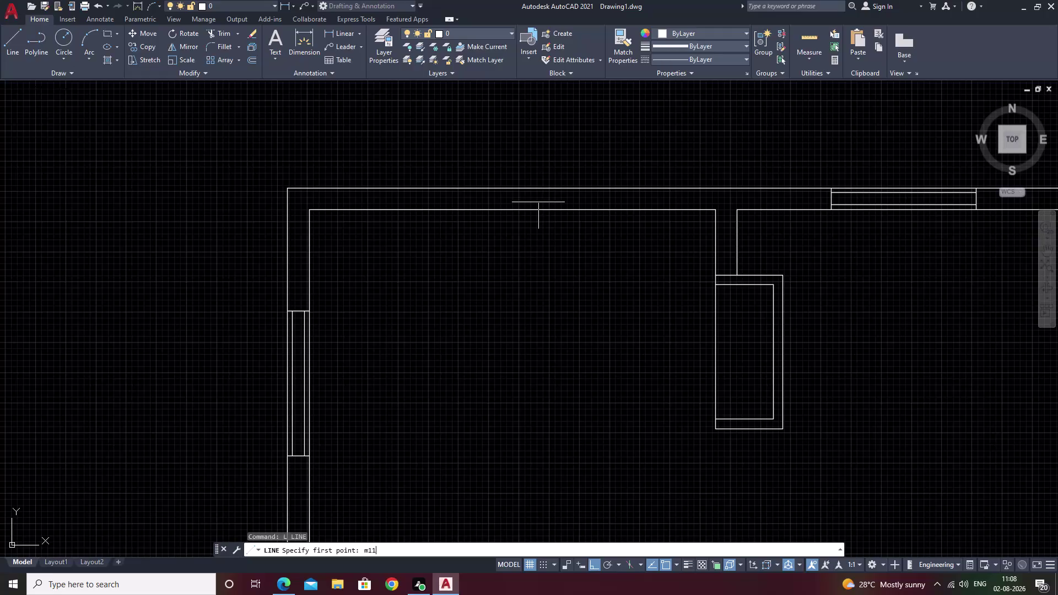
Draw a short vertical line from the inner wall edge's midpoint to the outer wall edge.
text(2)
text(p)
key(space)
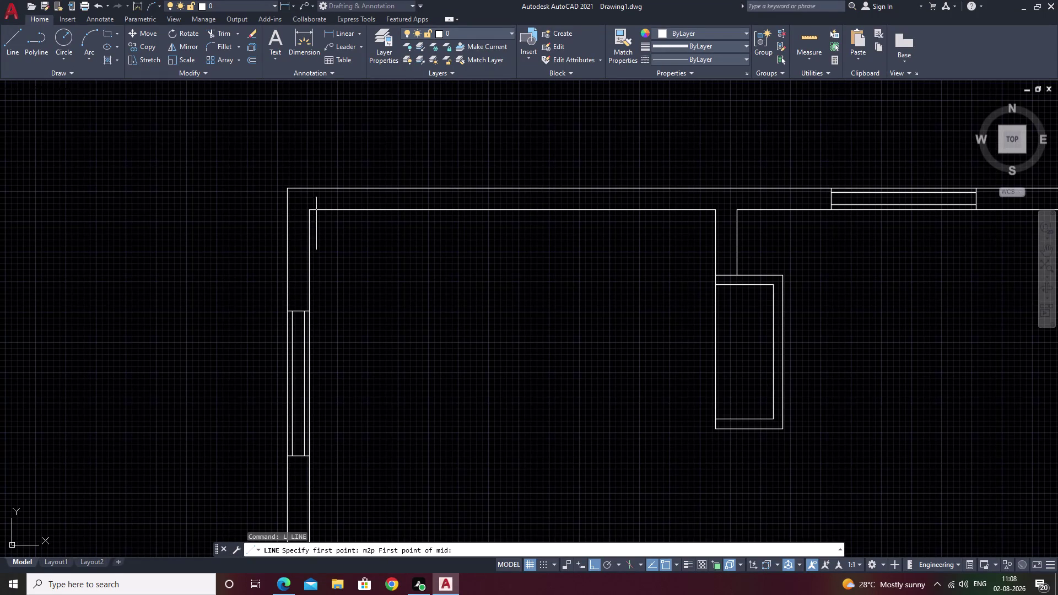
double_click(311, 212)
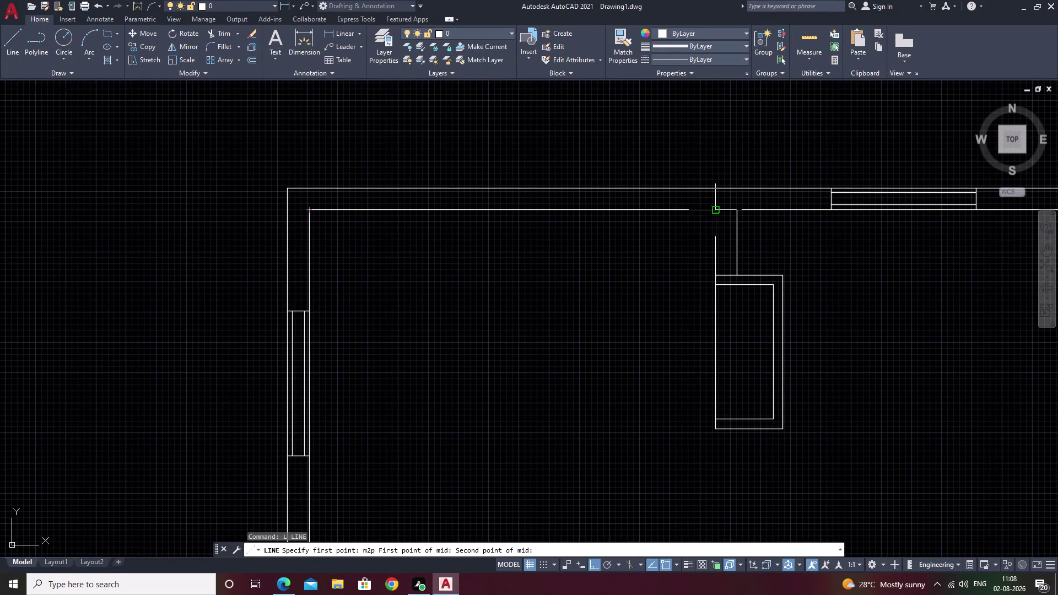
click(716, 211)
click(513, 190)
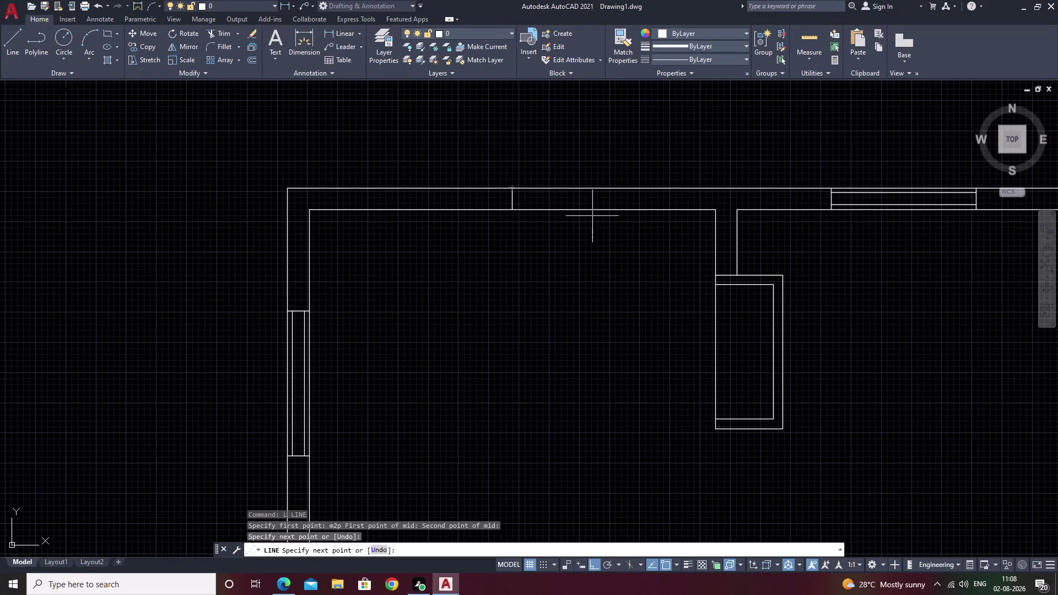
key(Escape)
middle_drag(541, 188, 552, 170)
text(o)
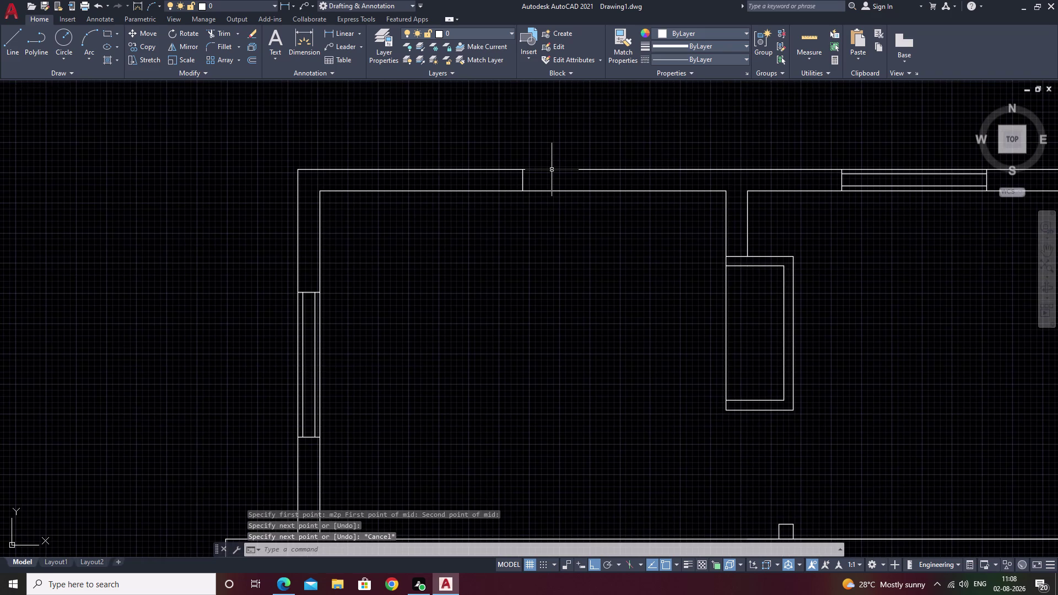
key(space)
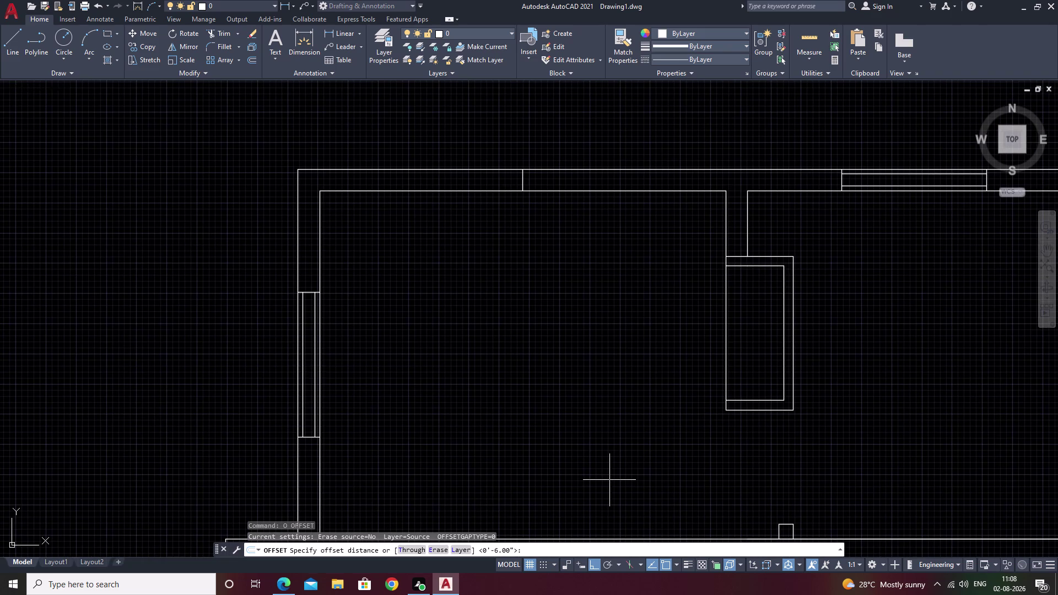
Offset the short centre line 2' to both its left and right.
scroll(down, 3)
middle_drag(731, 472, 151, 465)
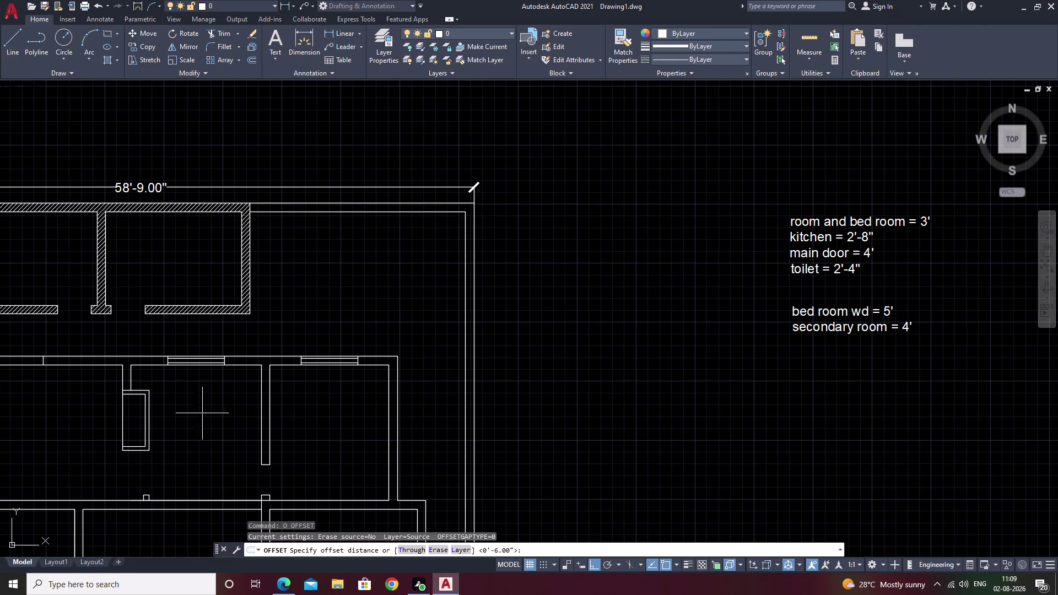
middle_drag(196, 413, 686, 400)
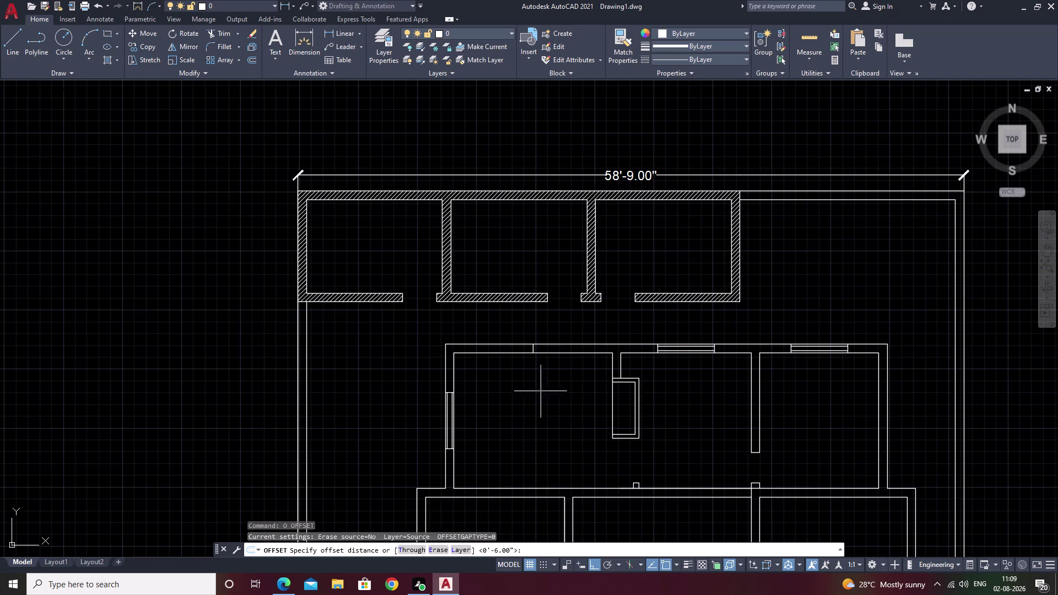
scroll(up, 3)
middle_drag(462, 367, 583, 381)
scroll(up, 3)
middle_drag(647, 361, 601, 404)
text(o)
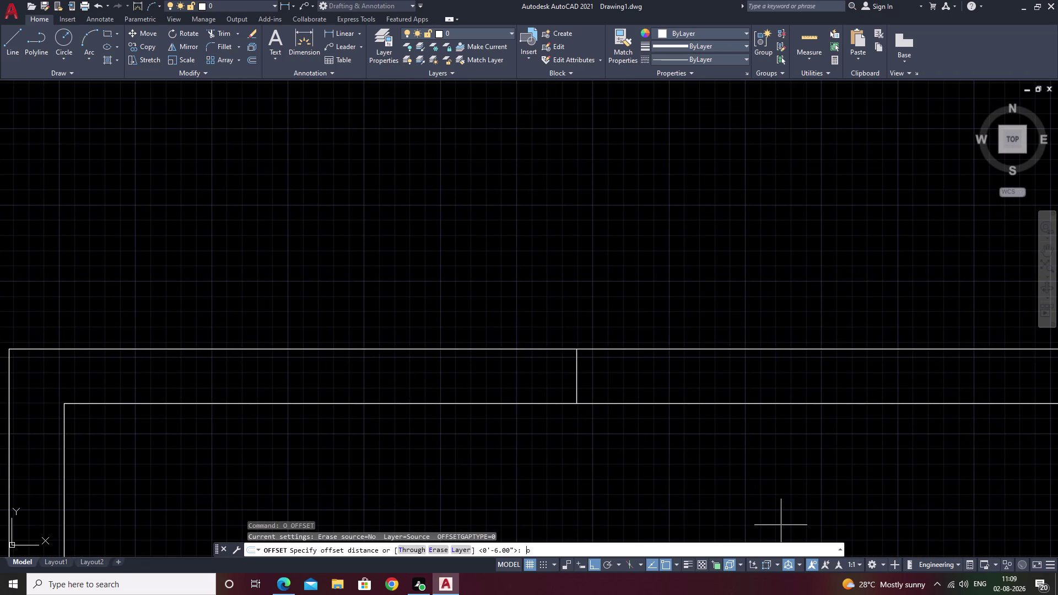
key(space)
key(2)
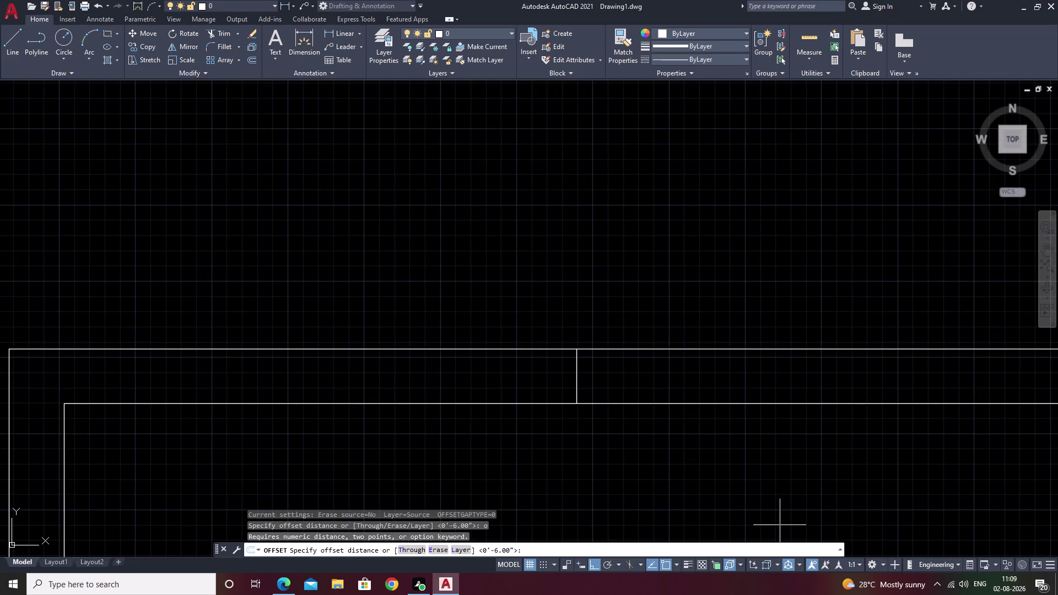
text(')
key(space)
click(577, 378)
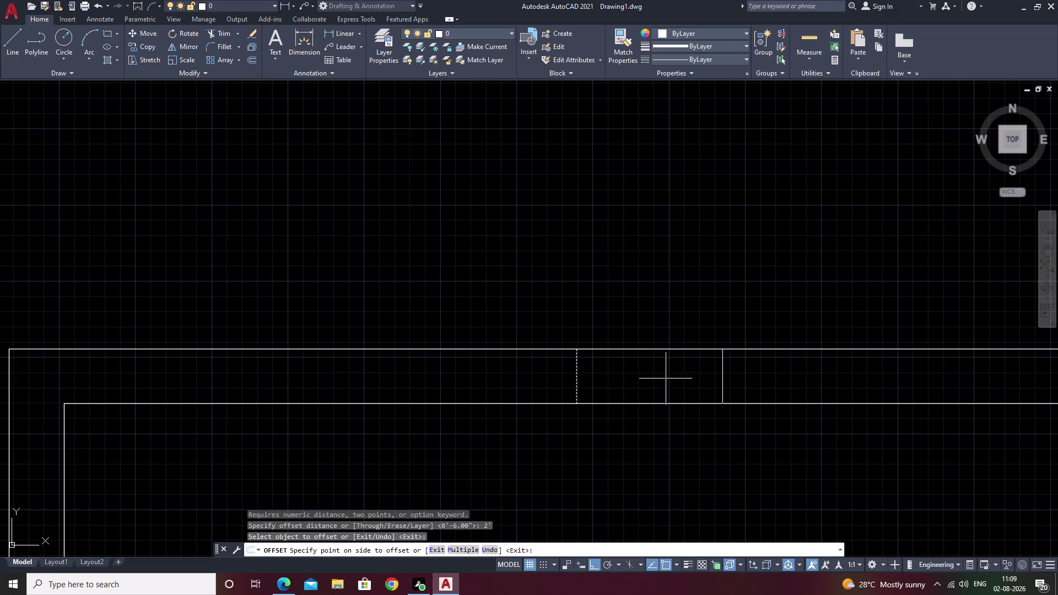
click(666, 379)
click(577, 377)
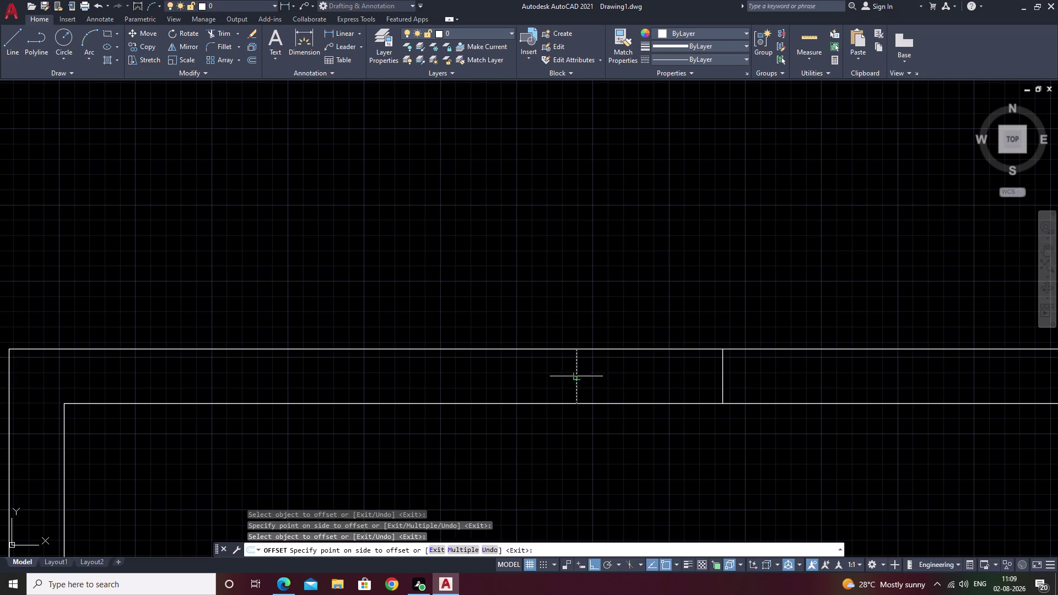
click(422, 370)
key(Escape)
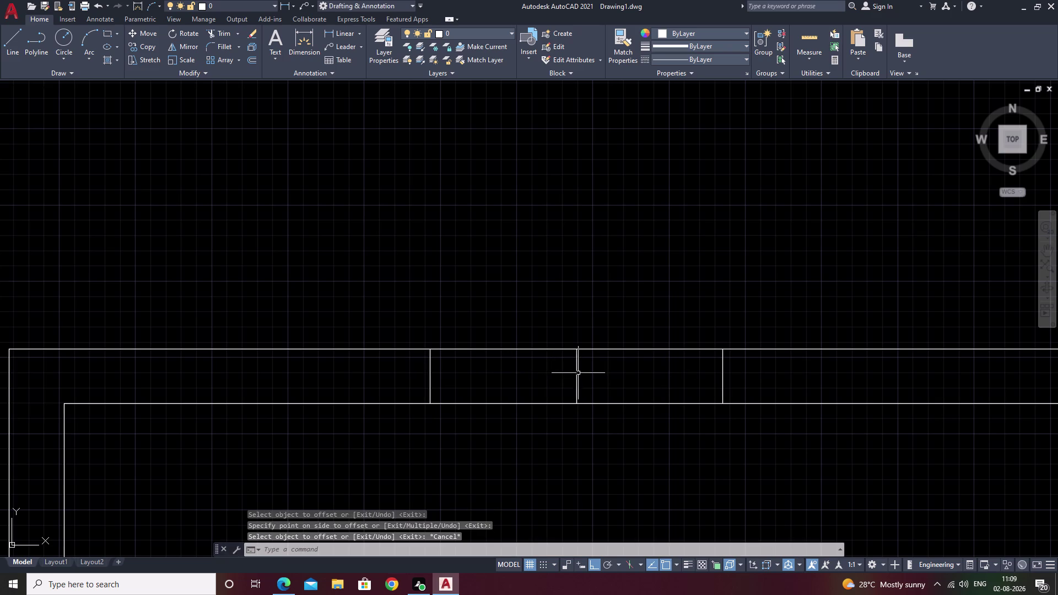
Erase the original centre line, leaving the two lines 4' apart.
click(576, 373)
text(e)
key(space)
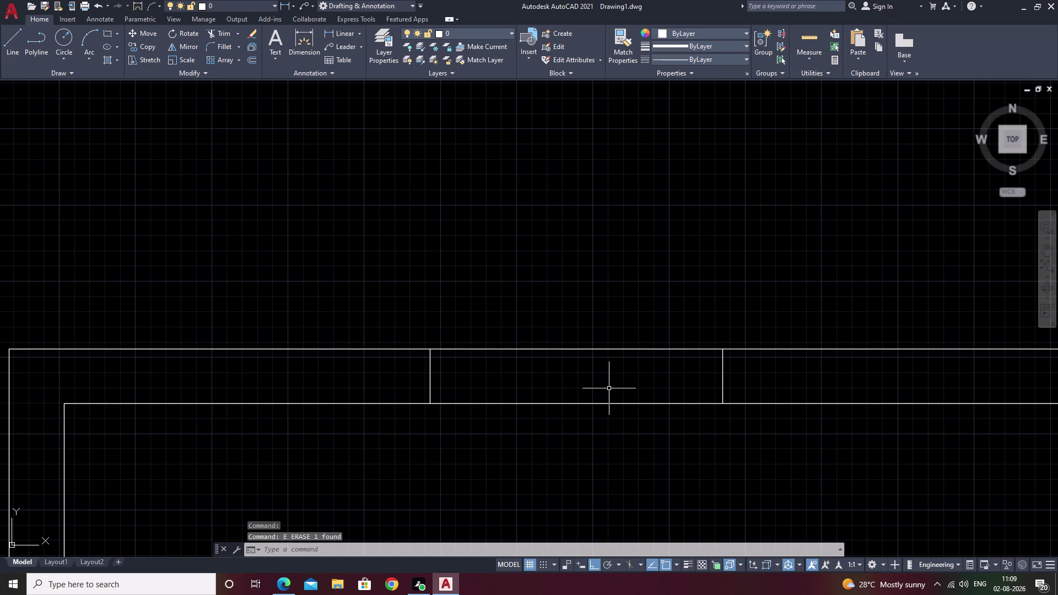
middle_drag(601, 463, 604, 434)
Offset the inner and outer top-wall face lines 2" inward.
text(o)
key(space)
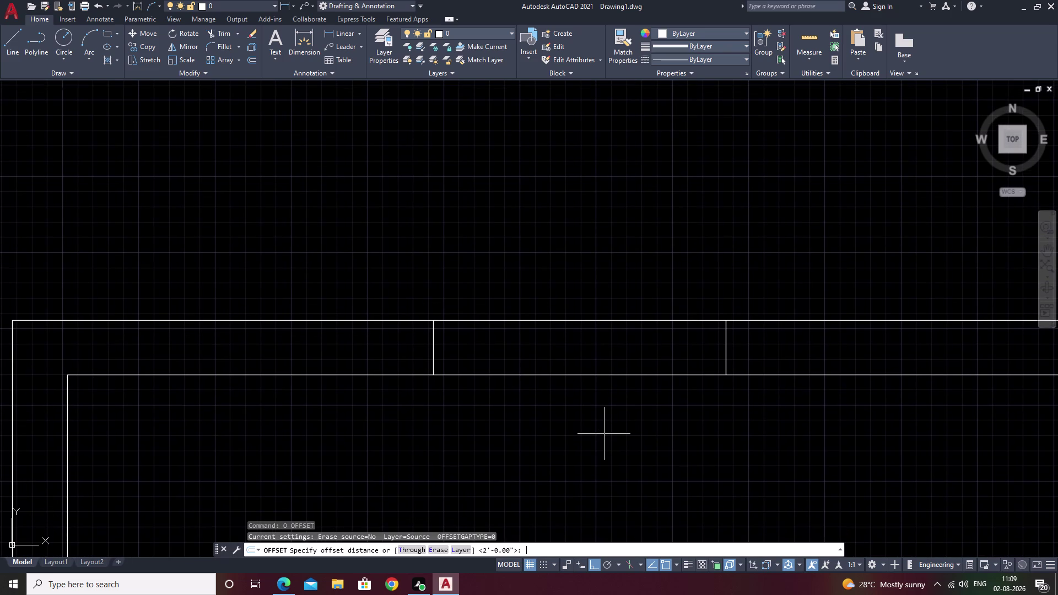
key(2)
text(")
key(space)
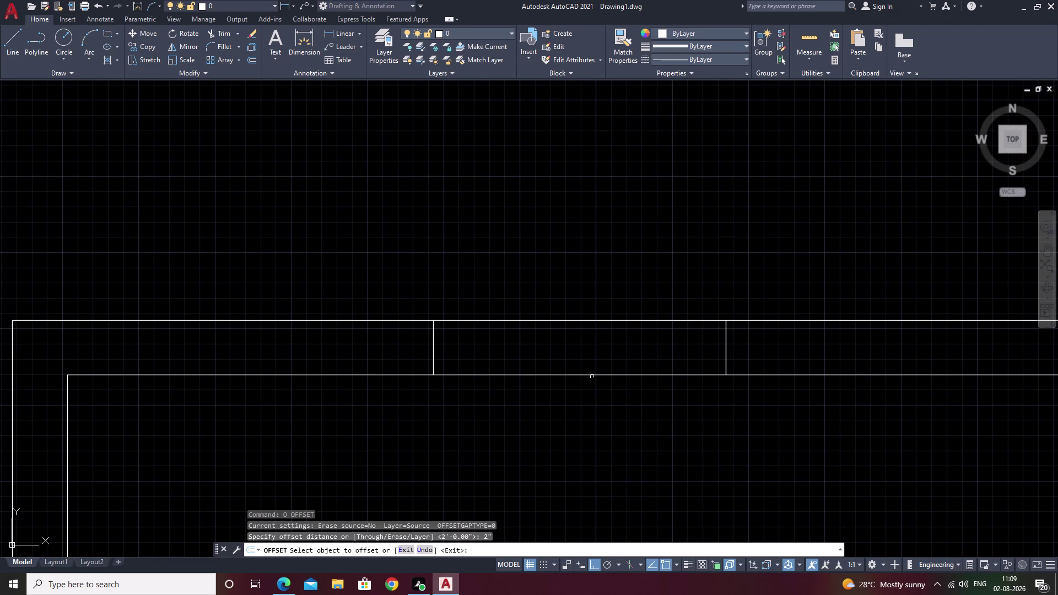
click(592, 374)
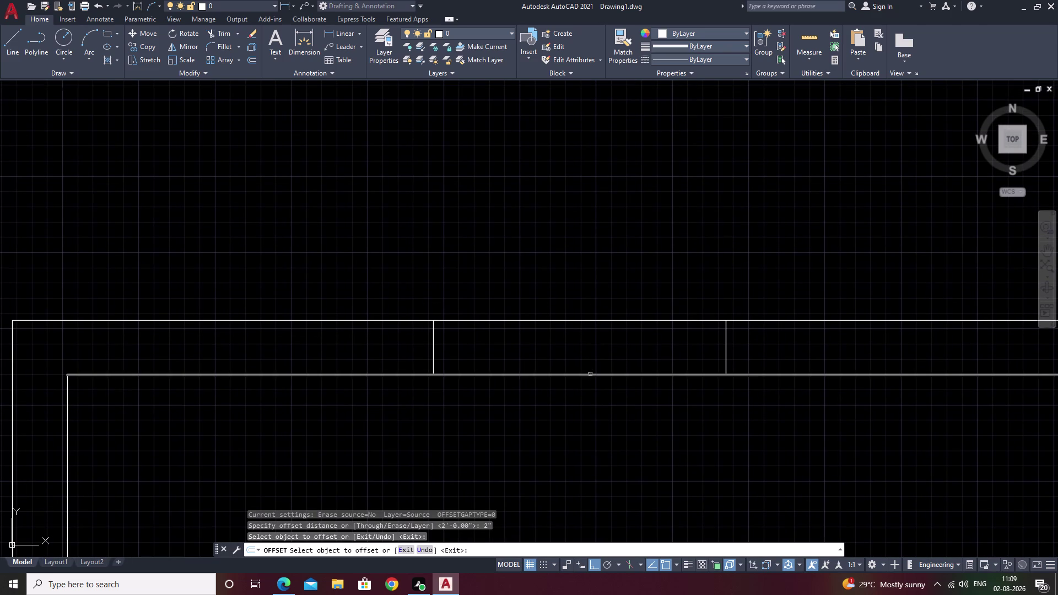
click(590, 375)
click(588, 352)
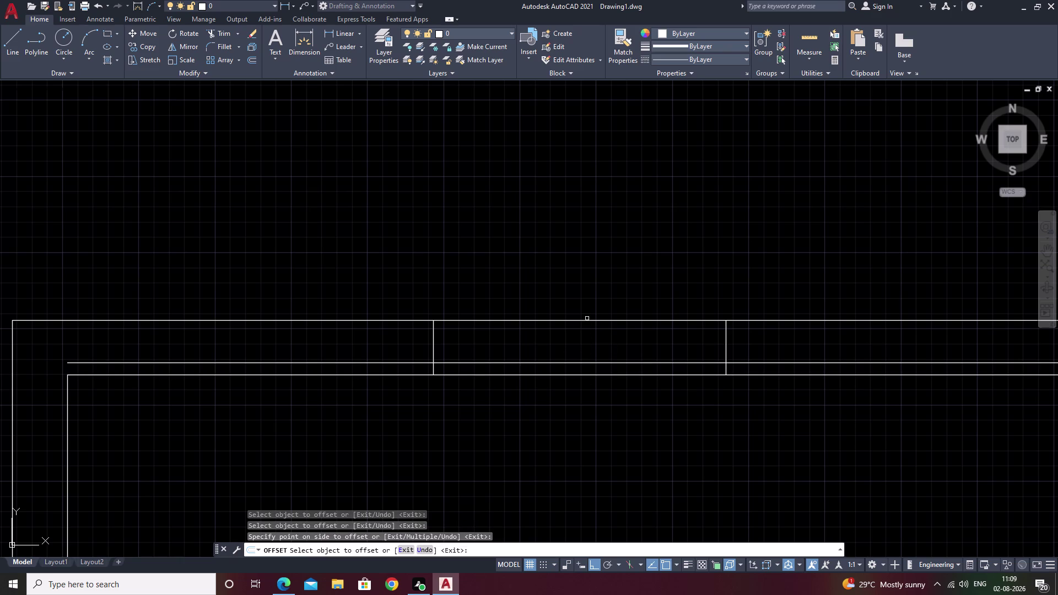
double_click(586, 322)
click(586, 336)
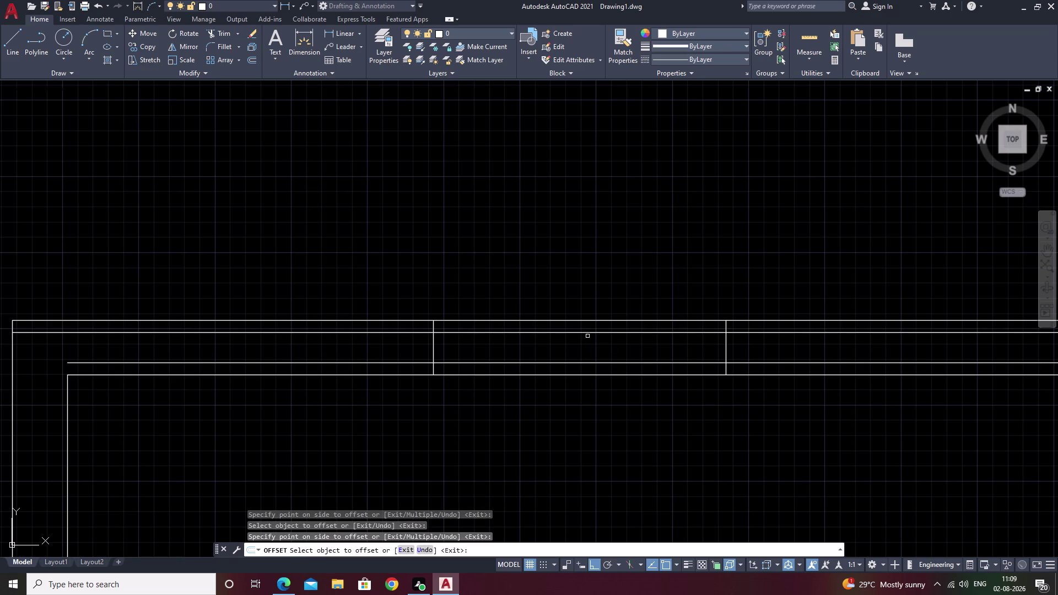
key(Escape)
text(tr)
key(space)
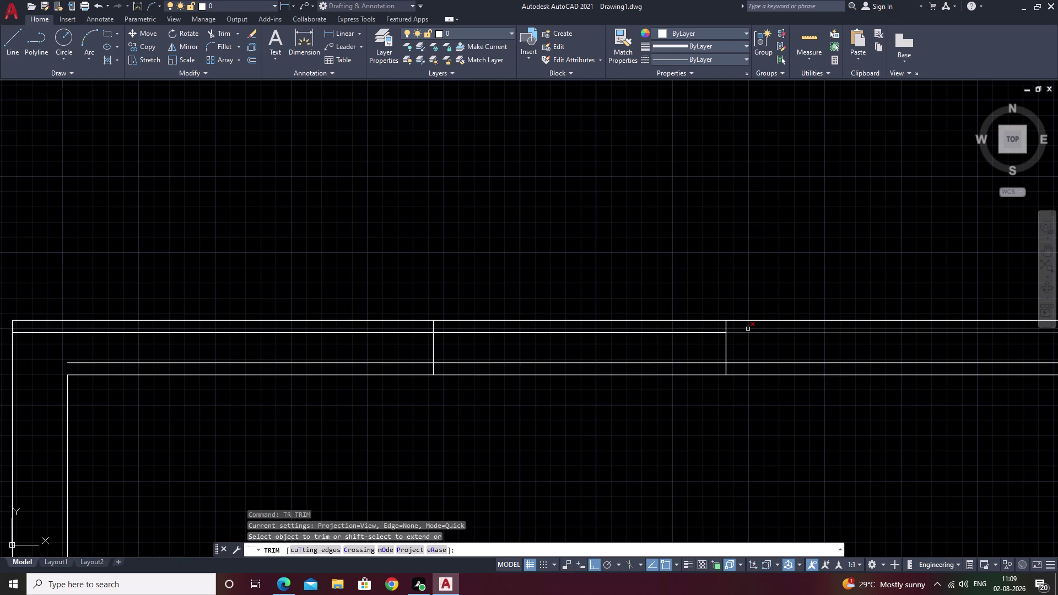
drag(745, 329, 752, 376)
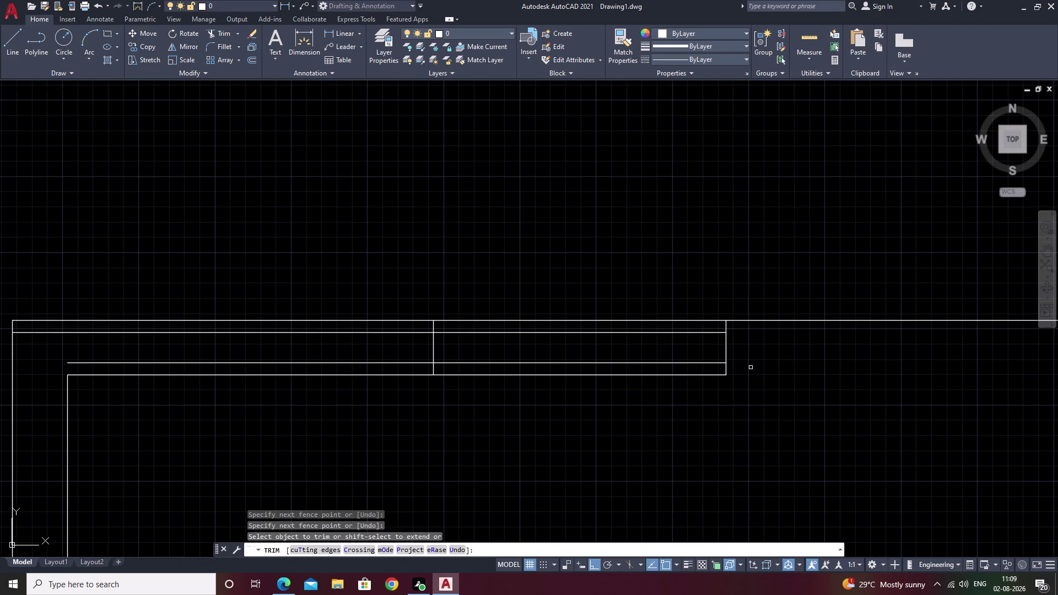
key(ctrl+z)
drag(739, 329, 749, 339)
drag(751, 343, 754, 352)
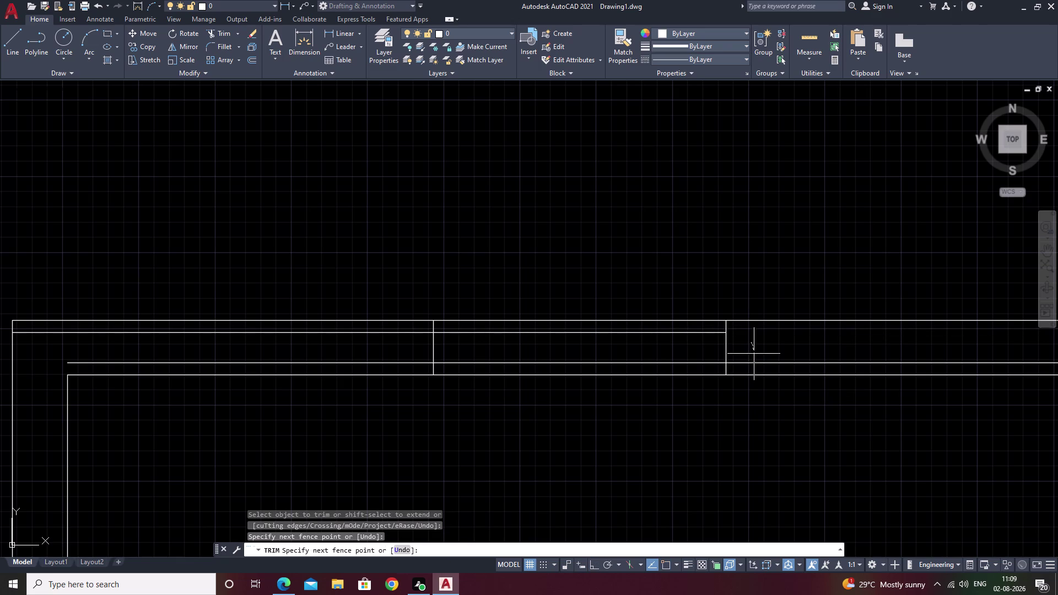
drag(754, 352, 748, 365)
click(411, 326)
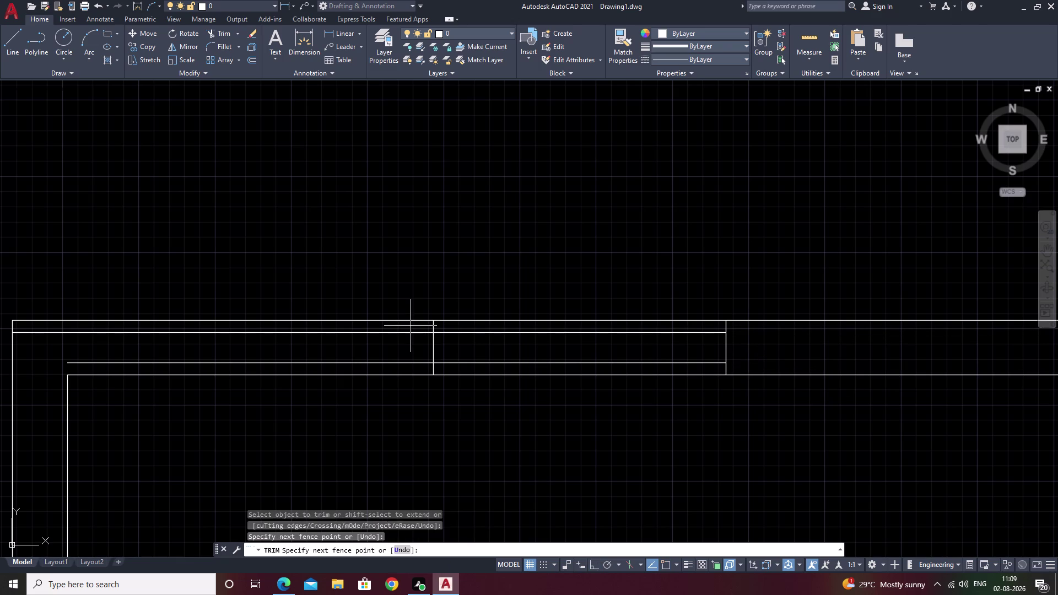
drag(410, 326, 422, 369)
scroll(down, 3)
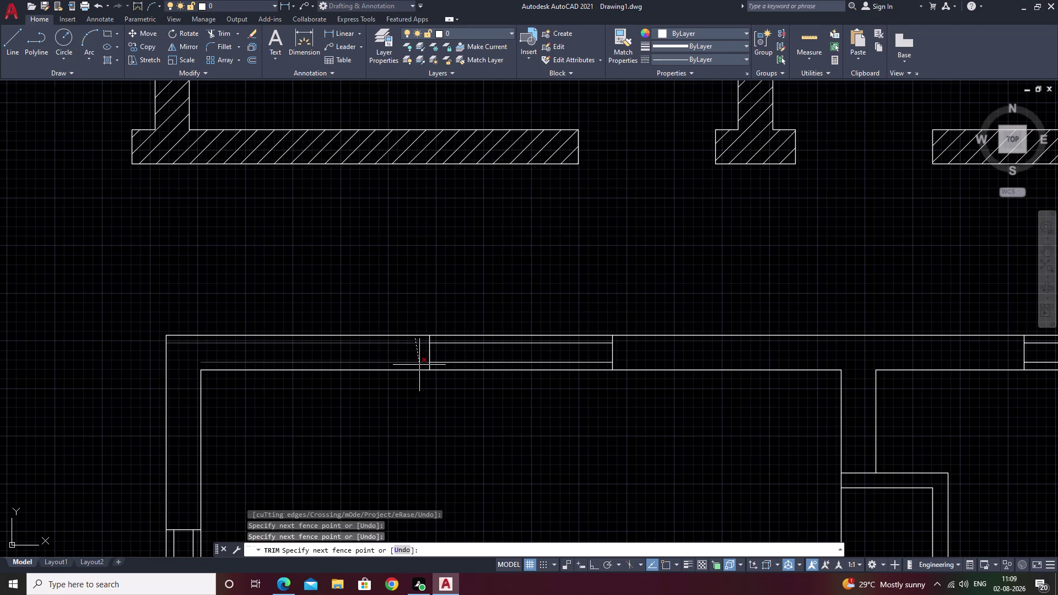
click(422, 369)
key(Escape)
middle_drag(596, 449, 600, 367)
scroll(down, 3)
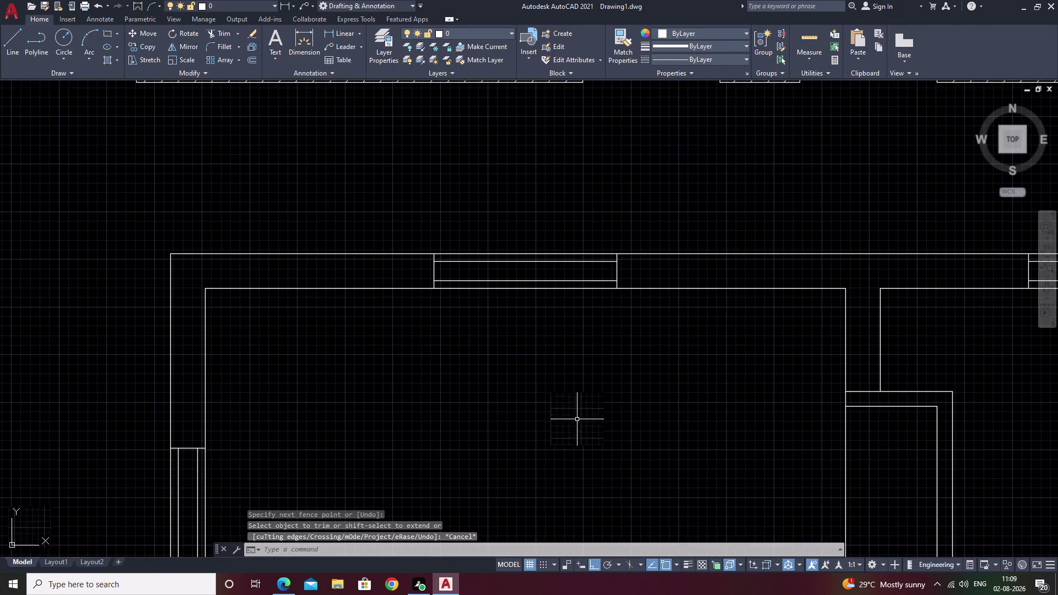
middle_drag(589, 441, 593, 359)
middle_drag(585, 440, 592, 350)
middle_drag(597, 392, 600, 337)
middle_drag(736, 414, 449, 429)
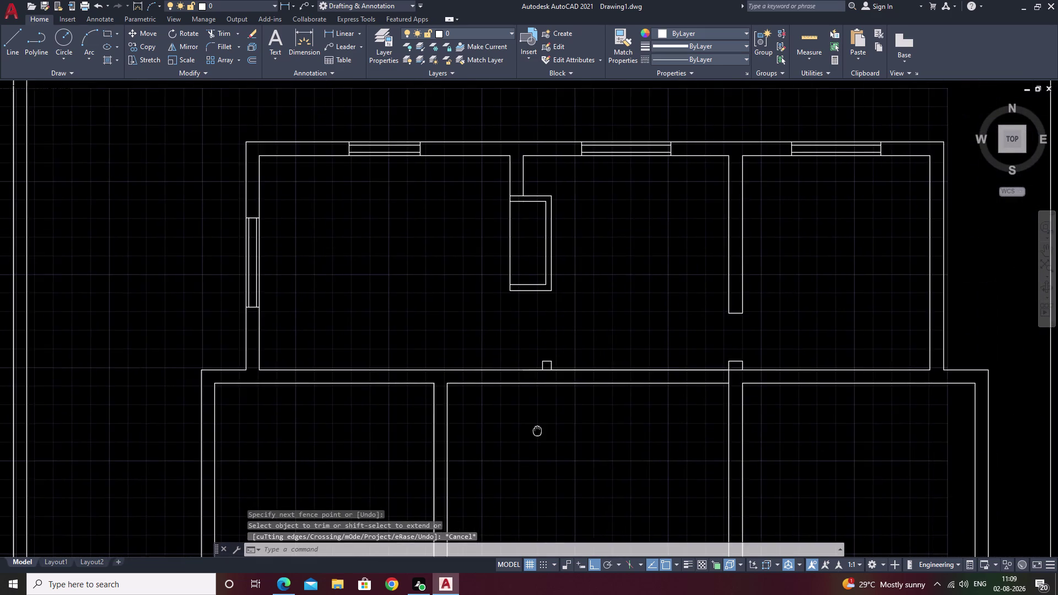
middle_drag(721, 330, 623, 354)
middle_drag(624, 353, 674, 322)
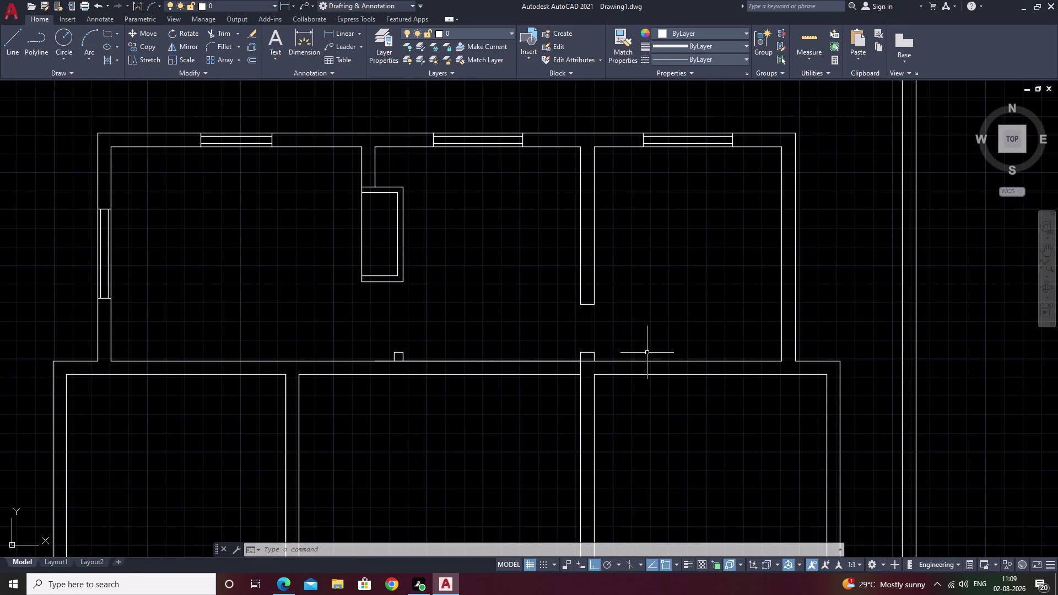
middle_drag(614, 357, 621, 335)
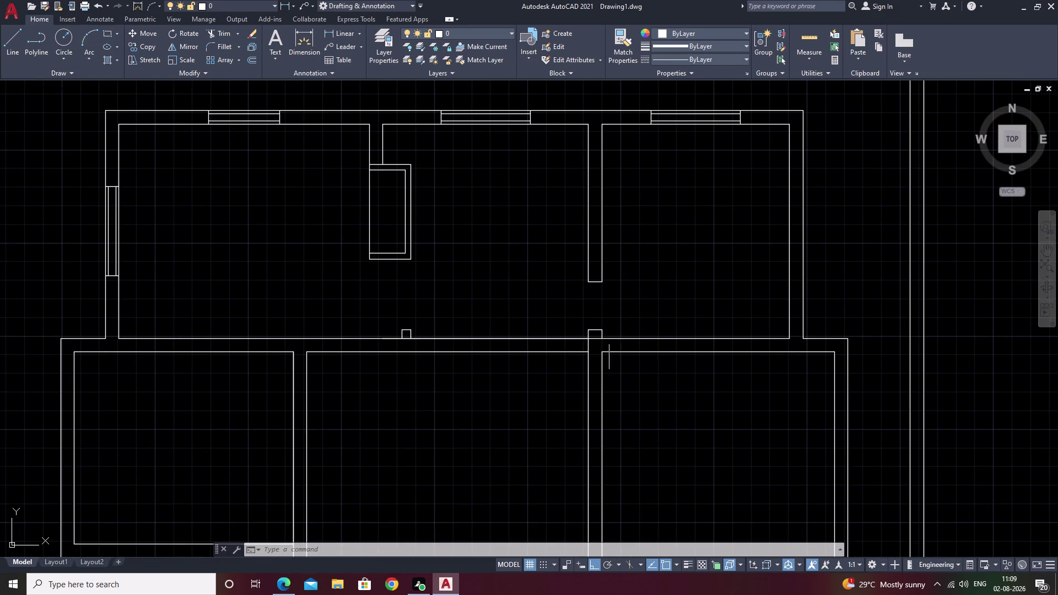
text(tr)
key(space)
scroll(up, 3)
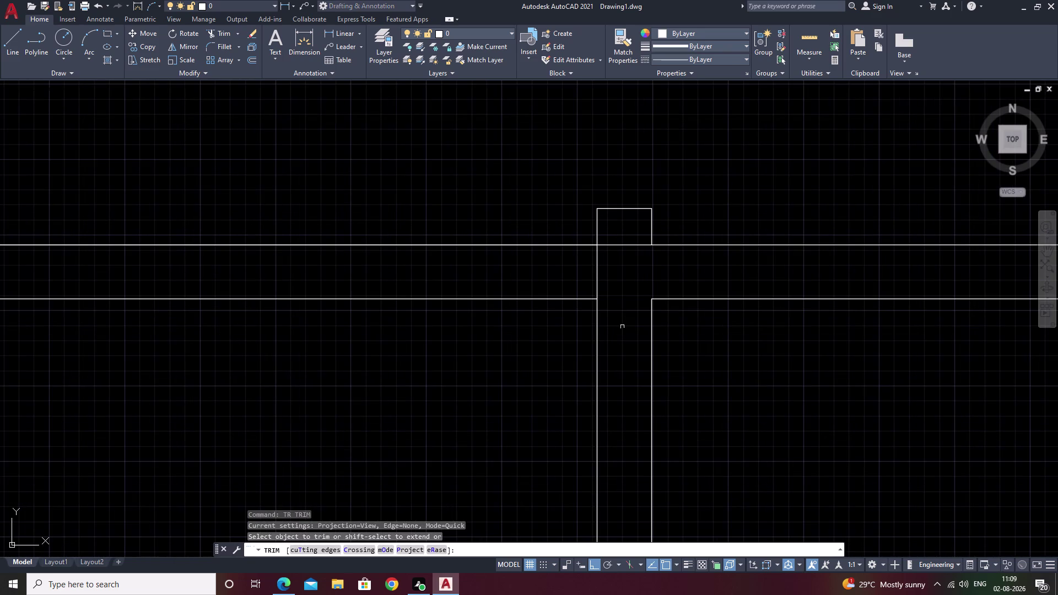
Trim the wall lines through the stub and extend the stub's side down to the wall.
drag(622, 228, 623, 276)
middle_drag(625, 276, 618, 289)
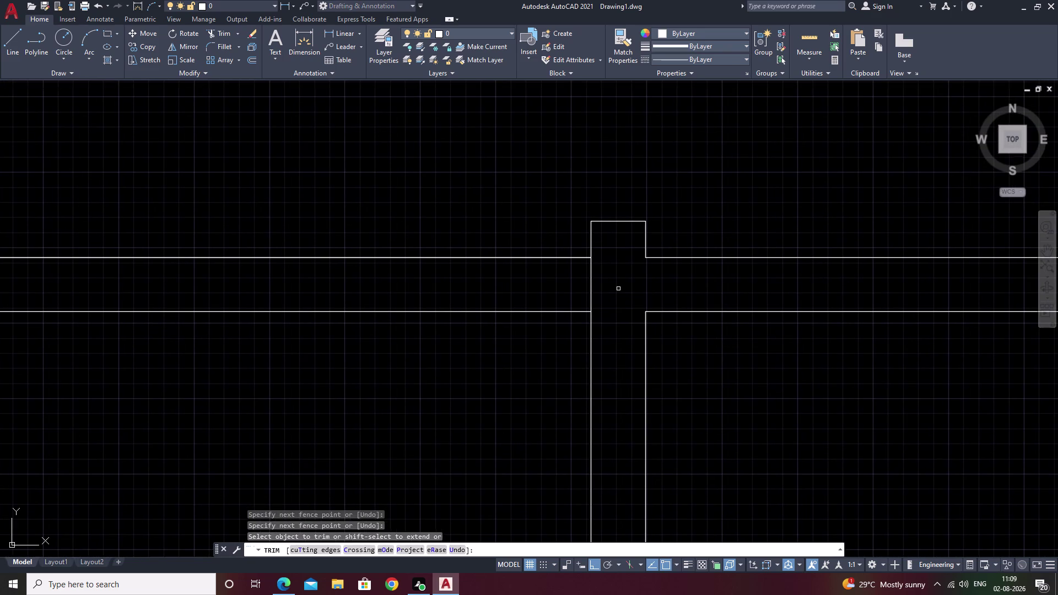
key(Escape)
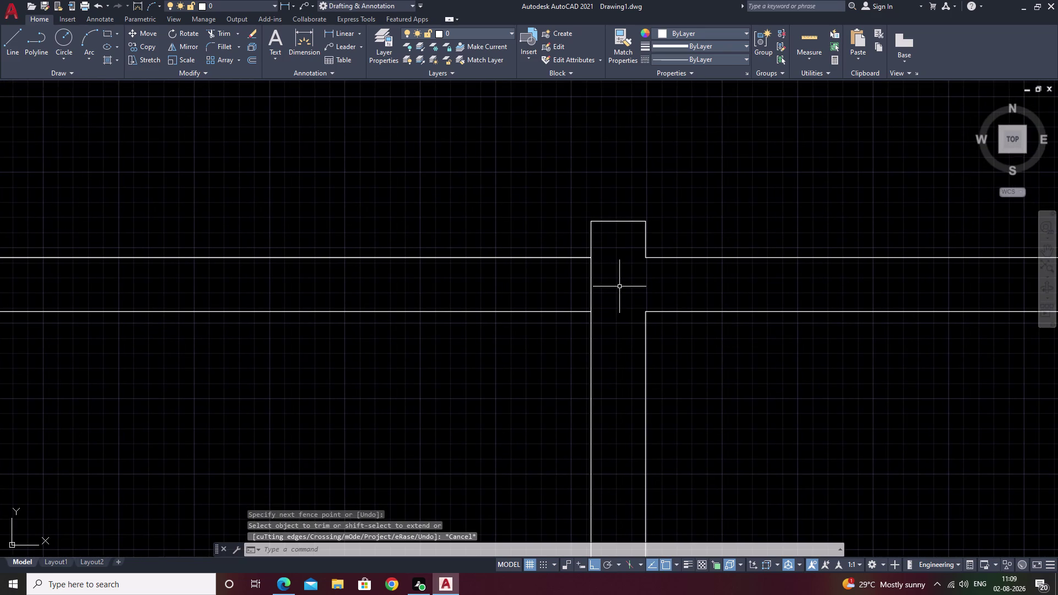
middle_drag(267, 350, 704, 387)
middle_click(529, 382)
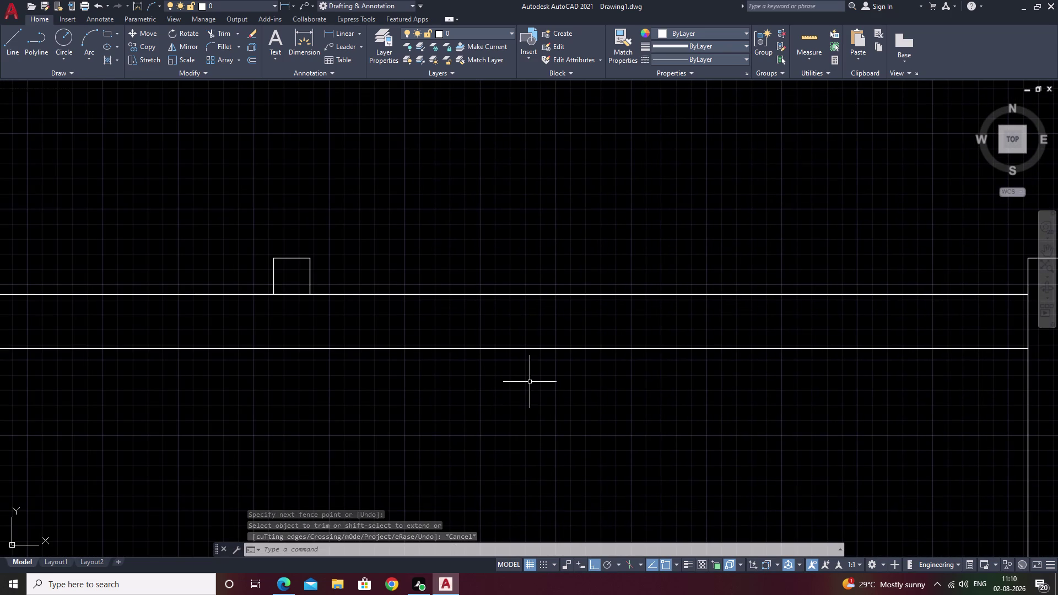
text(ex)
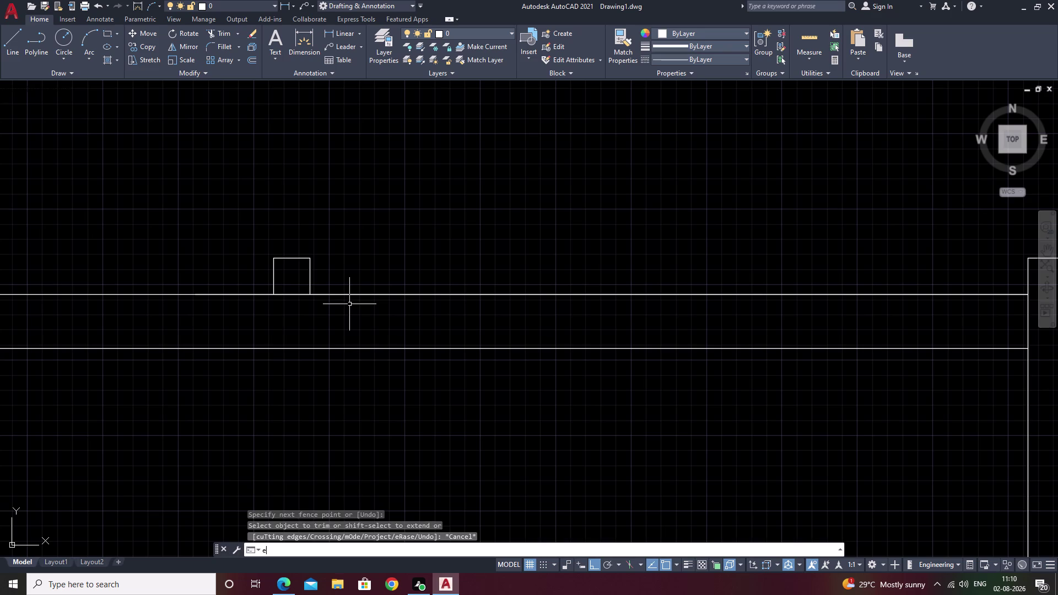
key(space)
click(307, 280)
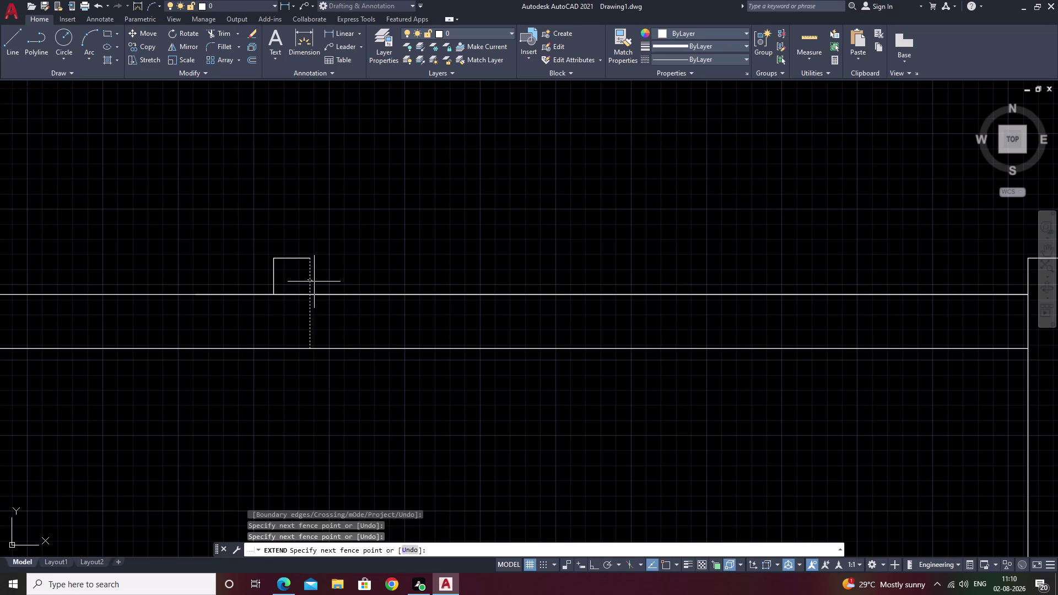
click(309, 281)
click(309, 281)
key(Escape)
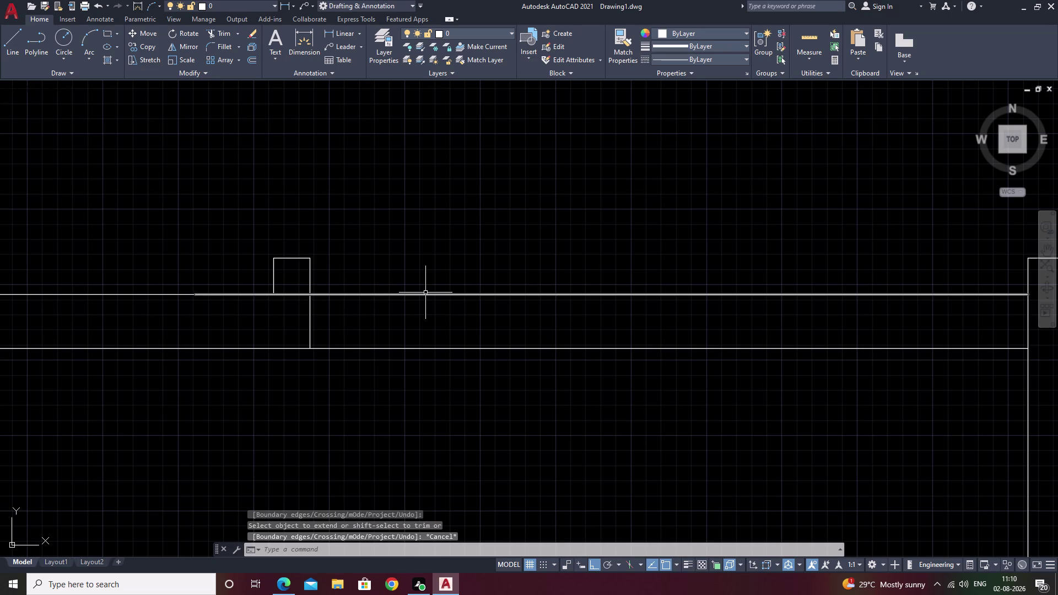
Trim away the wall lines between the two stubs to open the wall.
text(tr)
key(space)
drag(456, 252, 453, 406)
scroll(down, 3)
middle_drag(519, 423, 521, 411)
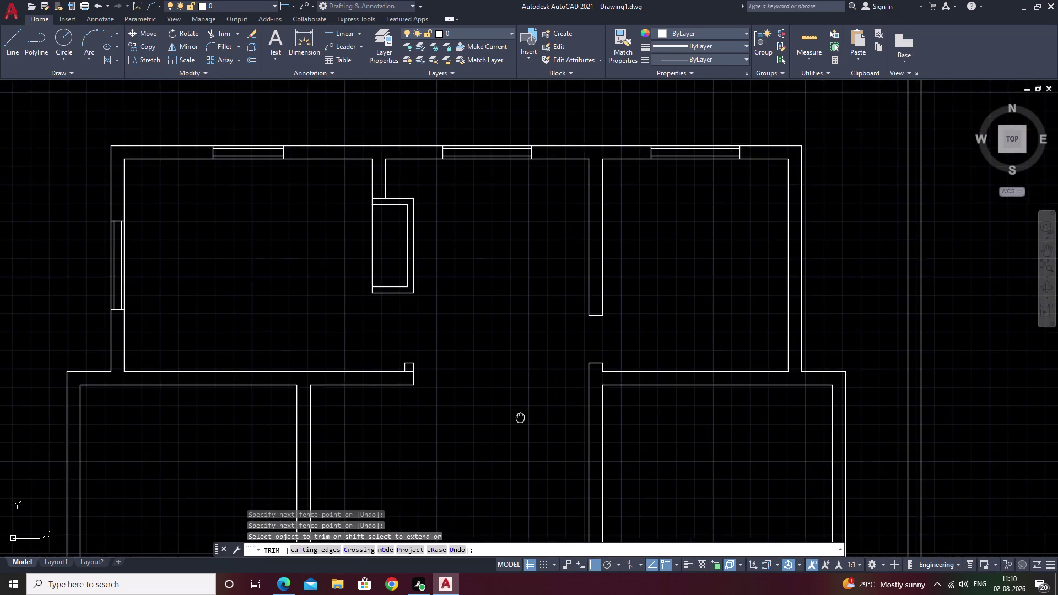
middle_drag(521, 411, 525, 362)
key(Escape)
text(l)
key(space)
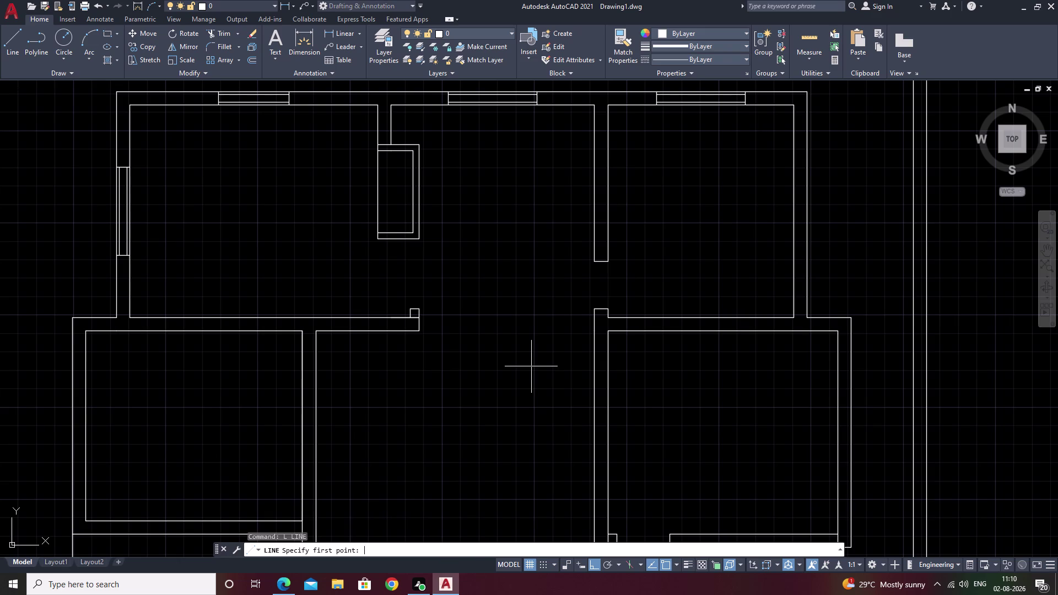
click(421, 332)
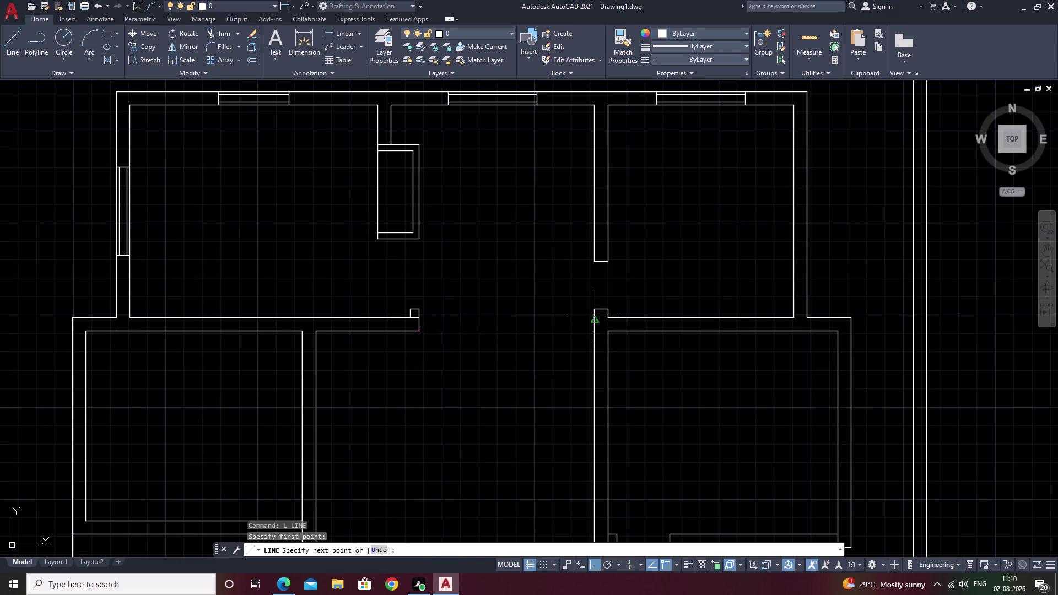
scroll(up, 3)
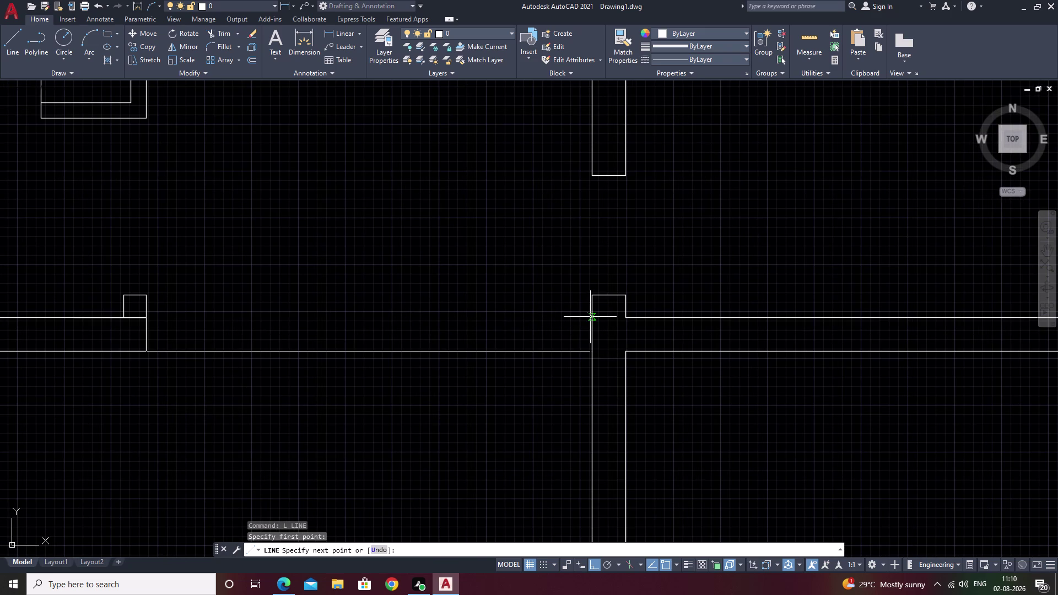
key(Escape)
Extend the upper and lower wall lines to meet the right stub.
text(e)
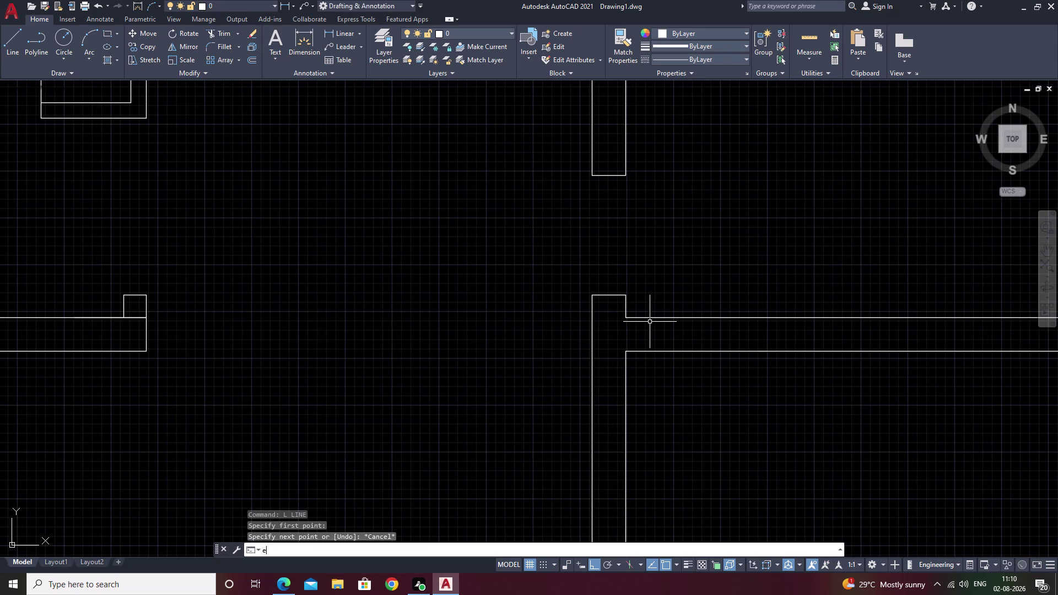
text(x)
key(space)
click(665, 318)
key(Escape)
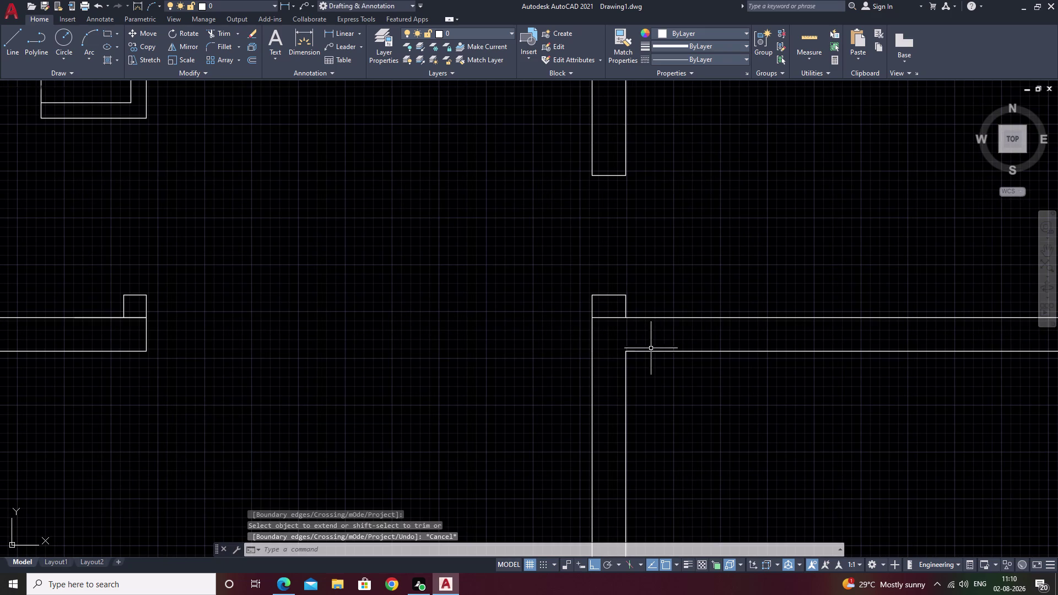
key(space)
click(652, 350)
key(space)
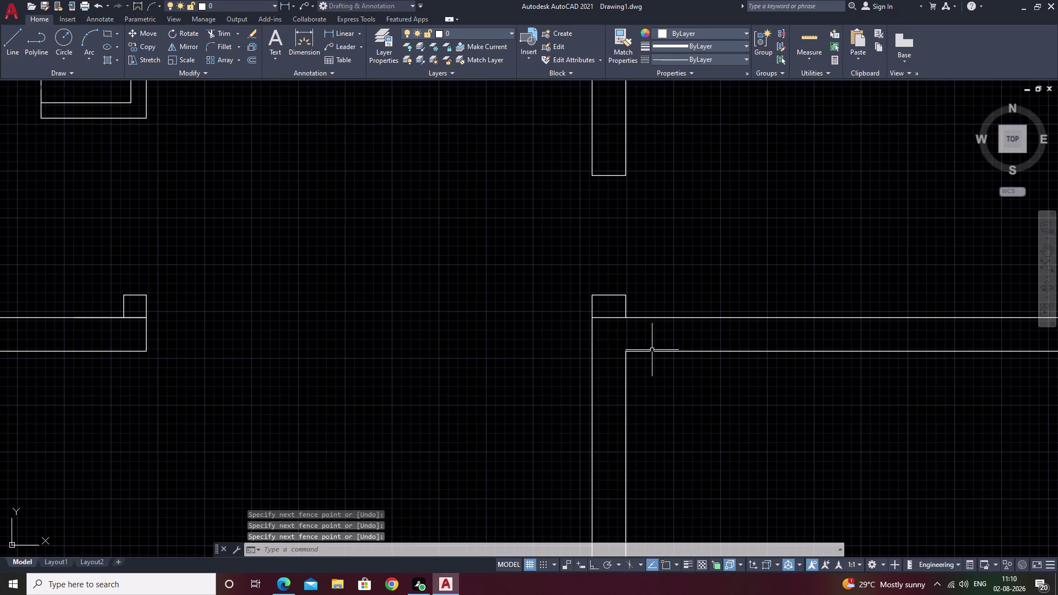
key(space)
click(650, 350)
click(639, 350)
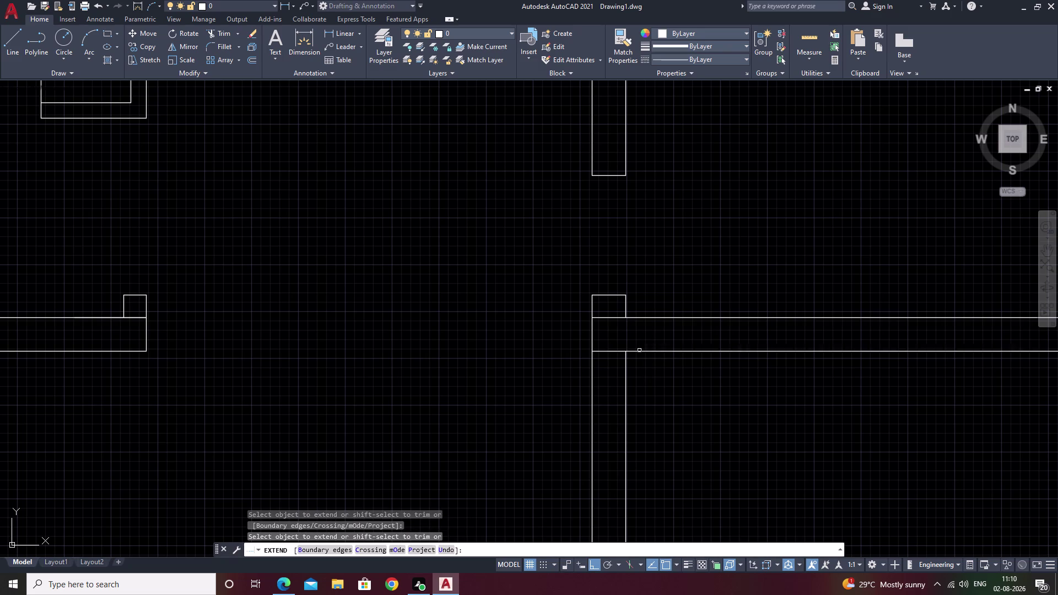
key(Escape)
With Ortho off, draw two crossing diagonals between the stub corners across the opening.
text(l)
key(space)
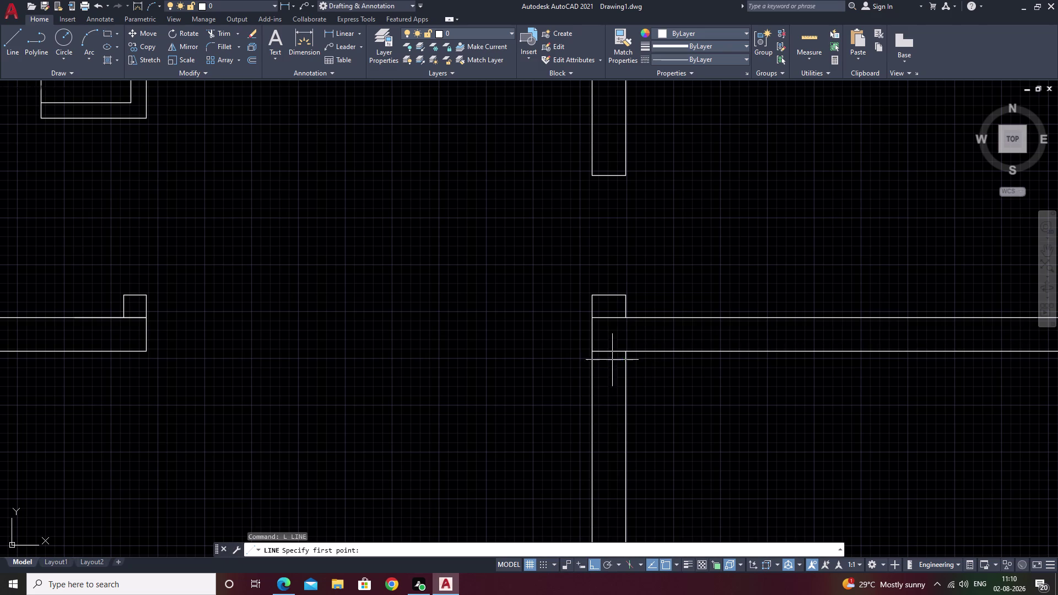
click(148, 351)
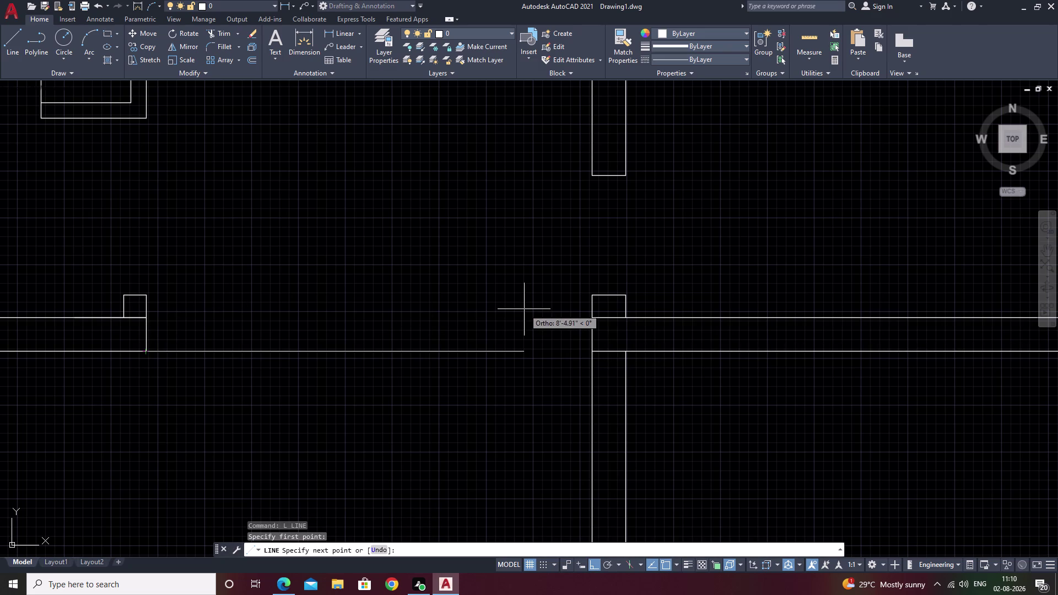
key(F8)
double_click(590, 319)
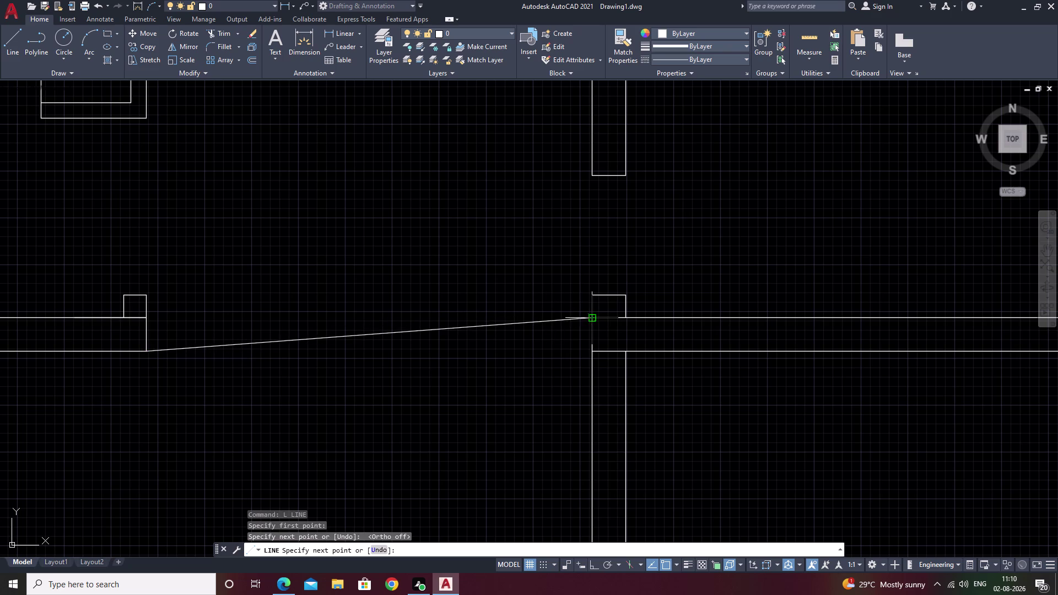
key(Escape)
key(space)
click(595, 354)
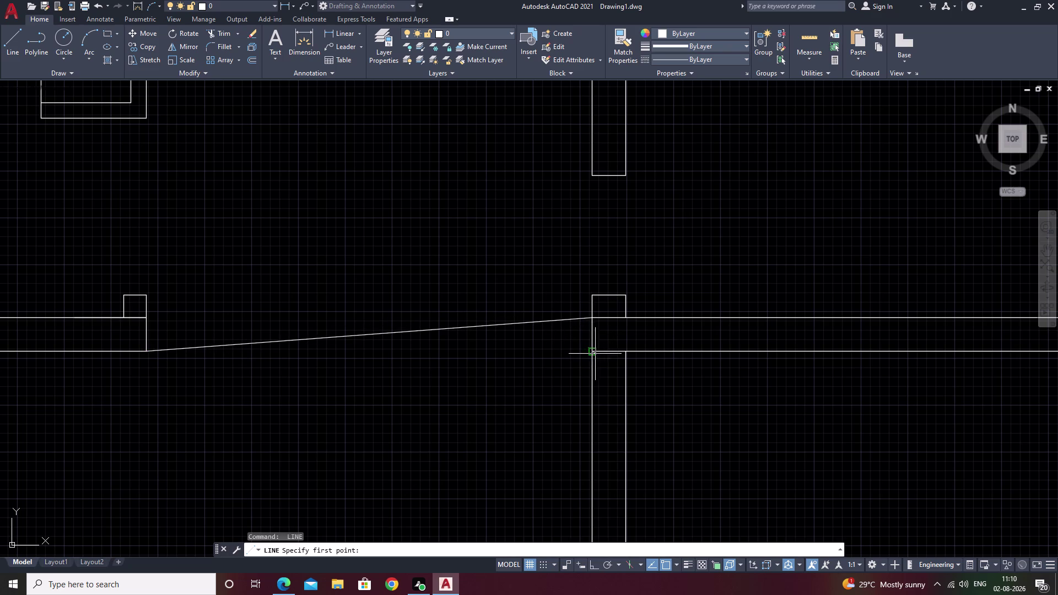
click(144, 320)
key(Escape)
Start a trim across the door opening, then cancel it.
scroll(down, 3)
middle_drag(360, 398, 395, 332)
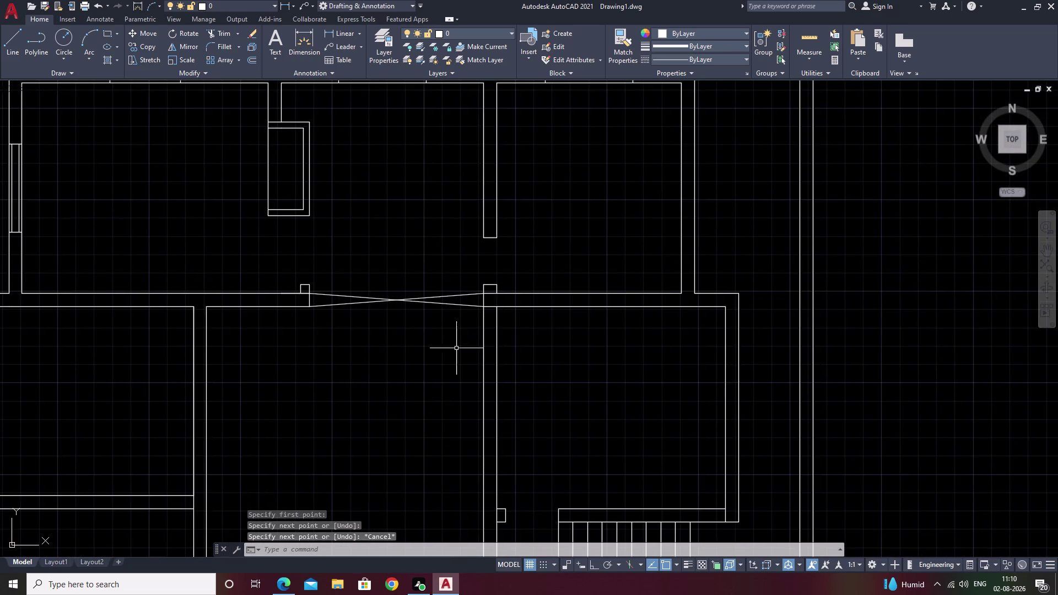
middle_drag(399, 353, 566, 347)
key(Escape)
scroll(up, 3)
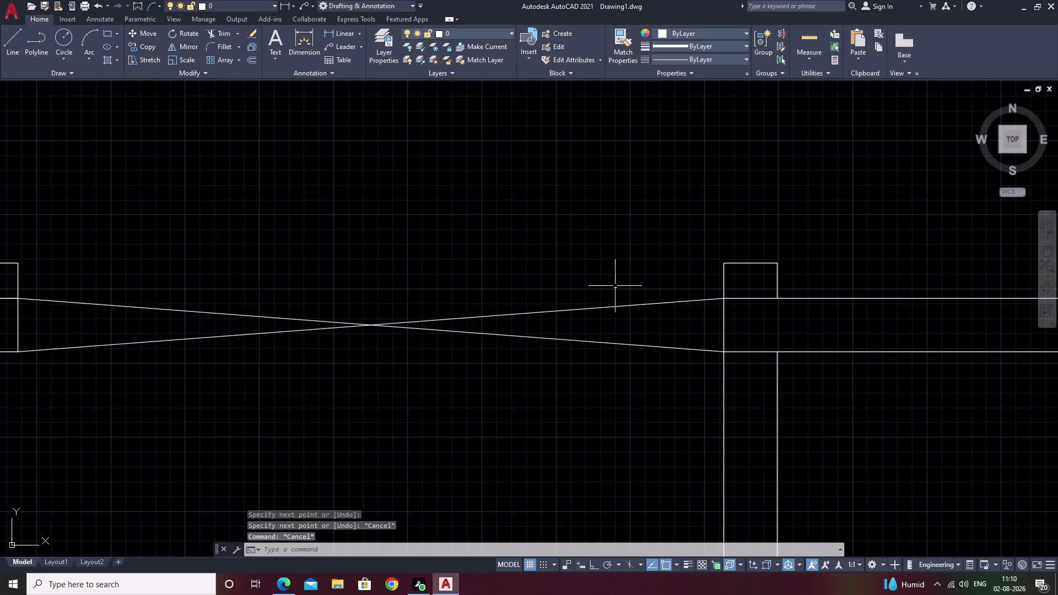
scroll(up, 3)
middle_drag(662, 313, 445, 303)
text(t)
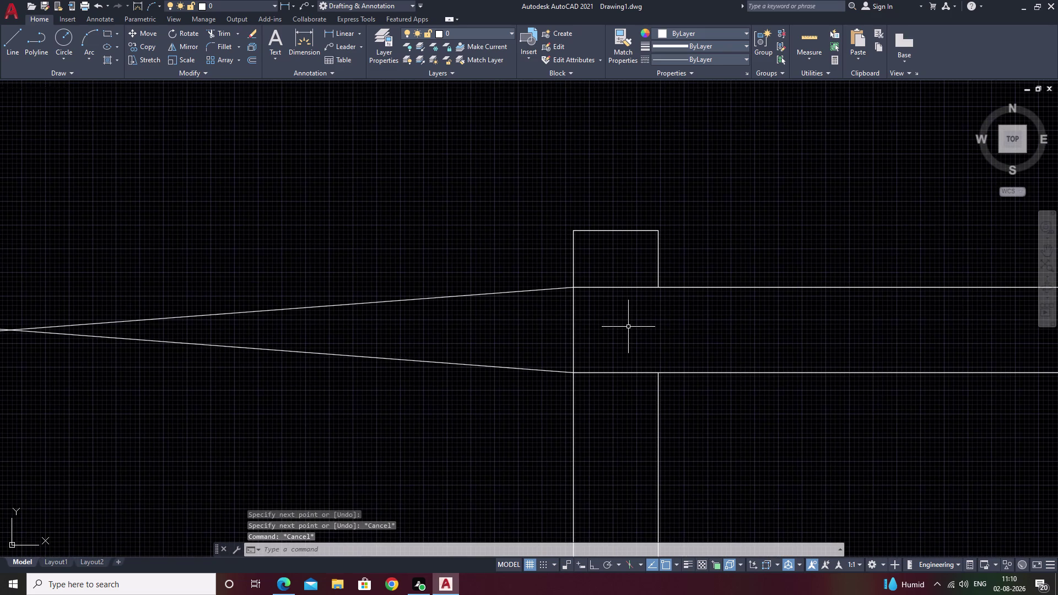
text(r)
key(space)
drag(613, 272, 611, 397)
scroll(down, 3)
middle_drag(610, 408, 611, 402)
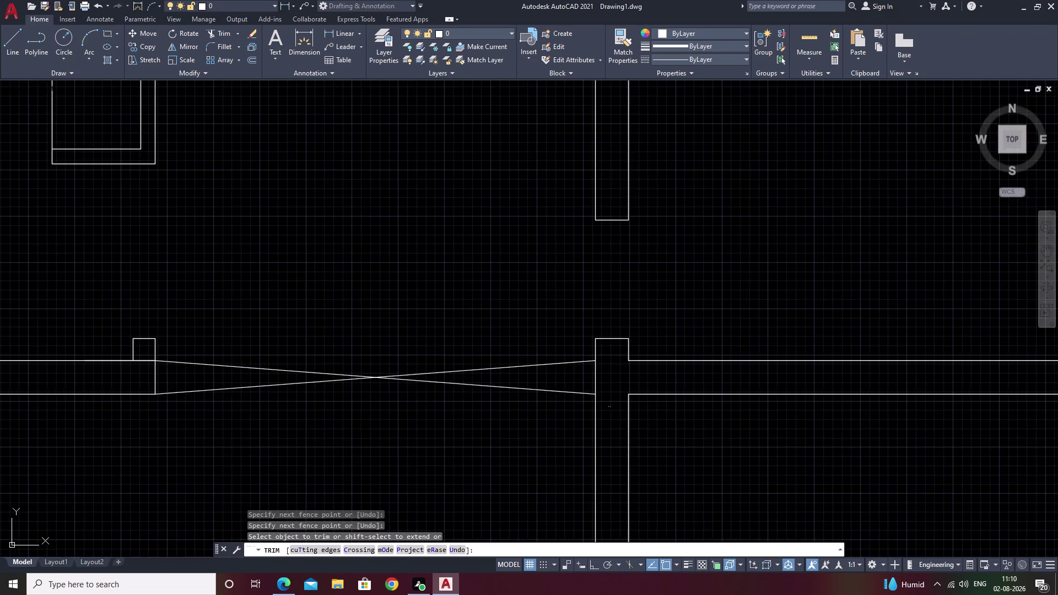
middle_drag(611, 401, 620, 346)
middle_drag(278, 275, 426, 206)
middle_drag(467, 370, 473, 350)
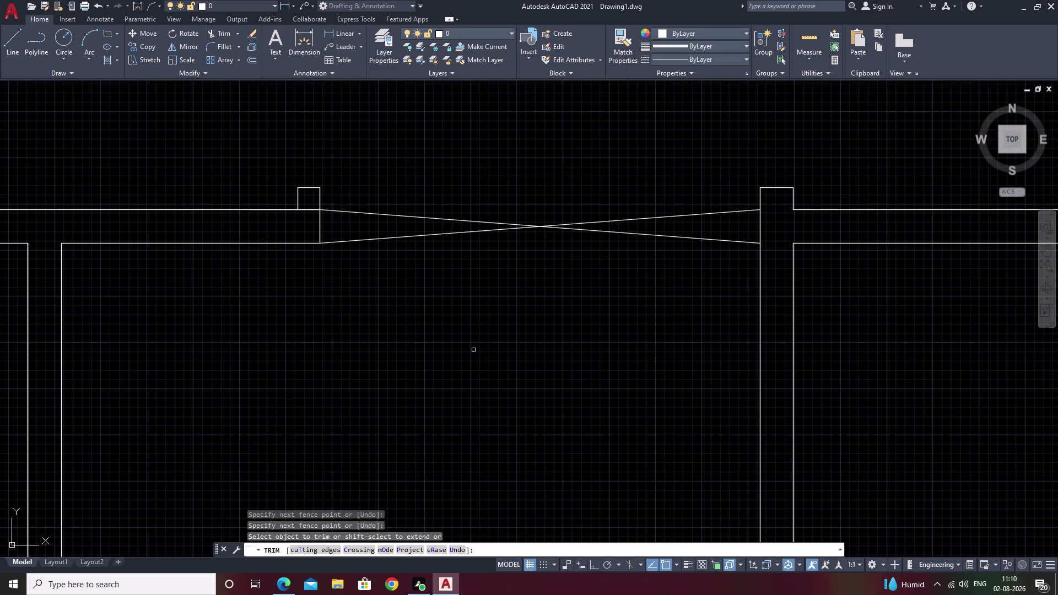
key(Escape)
Undo ten operations, removing the diagonals and restoring the wall between the stubs.
scroll(down, 3)
middle_drag(523, 345, 447, 396)
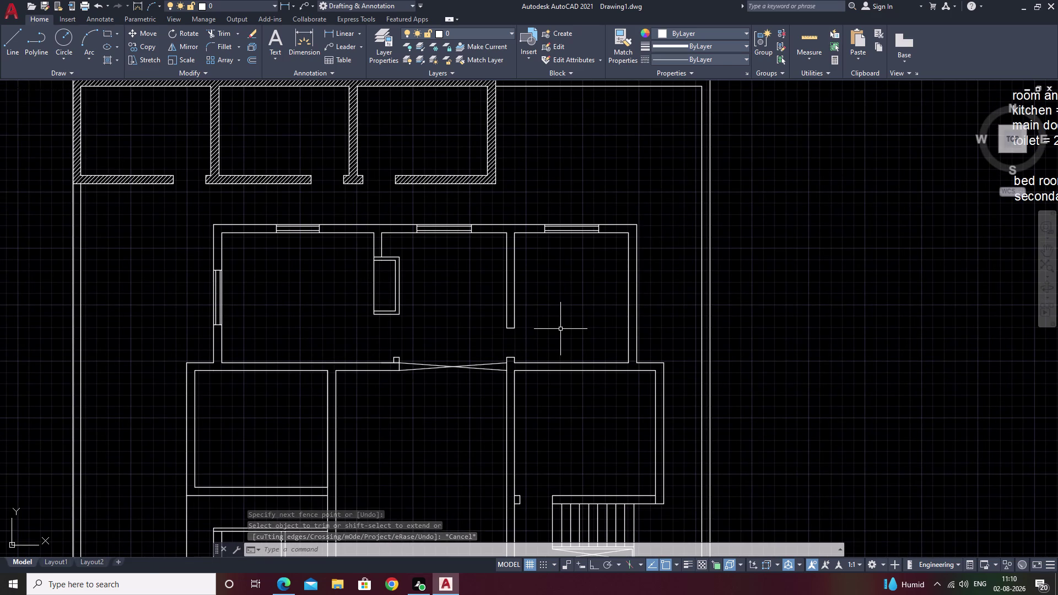
middle_drag(561, 329, 596, 253)
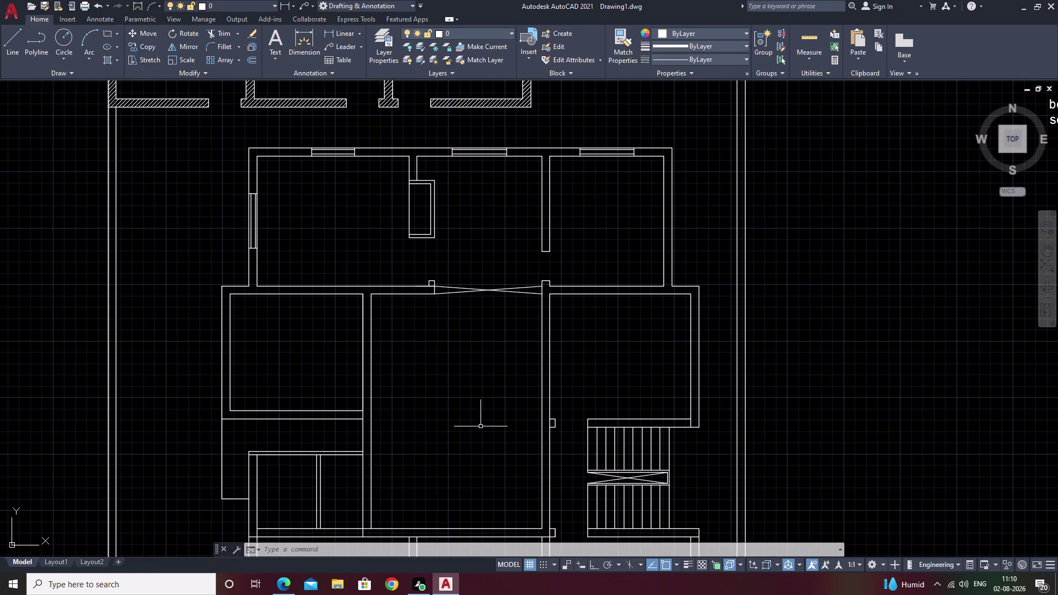
key(ctrl+z)
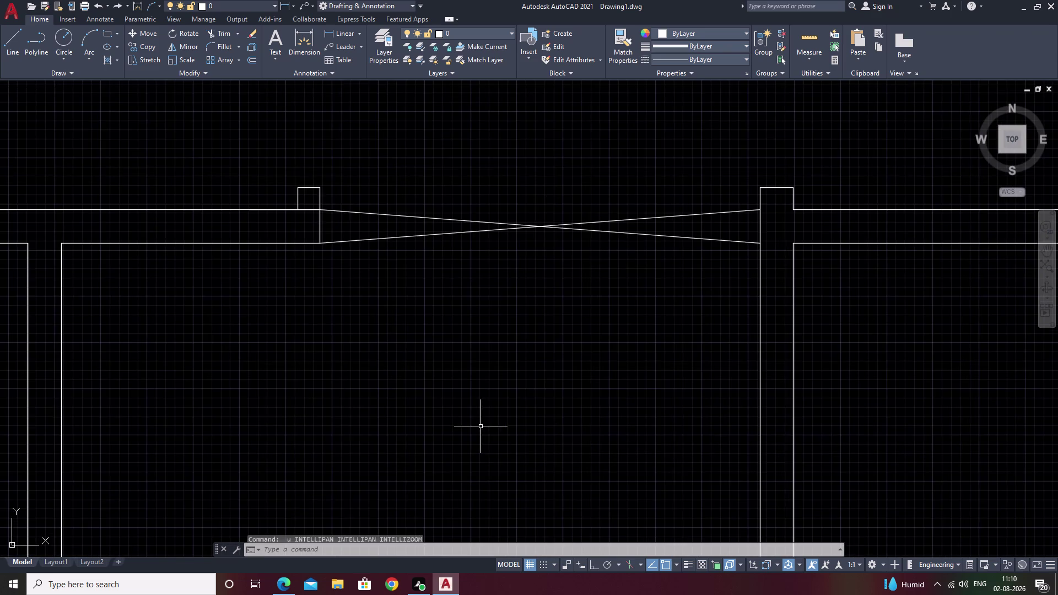
key(ctrl+z)
key(ctrl+z)
key(ctrl+z)
key(ctrl+z)
key(ctrl+z)
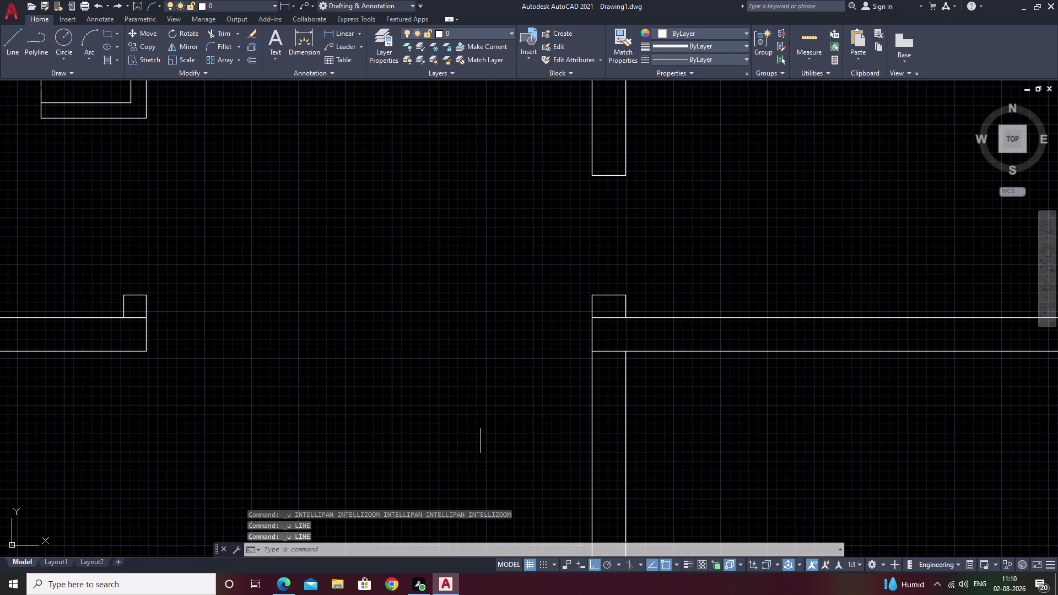
key(ctrl+z)
key(ctrl+z)
key(ctrl+z)
key(ctrl+z)
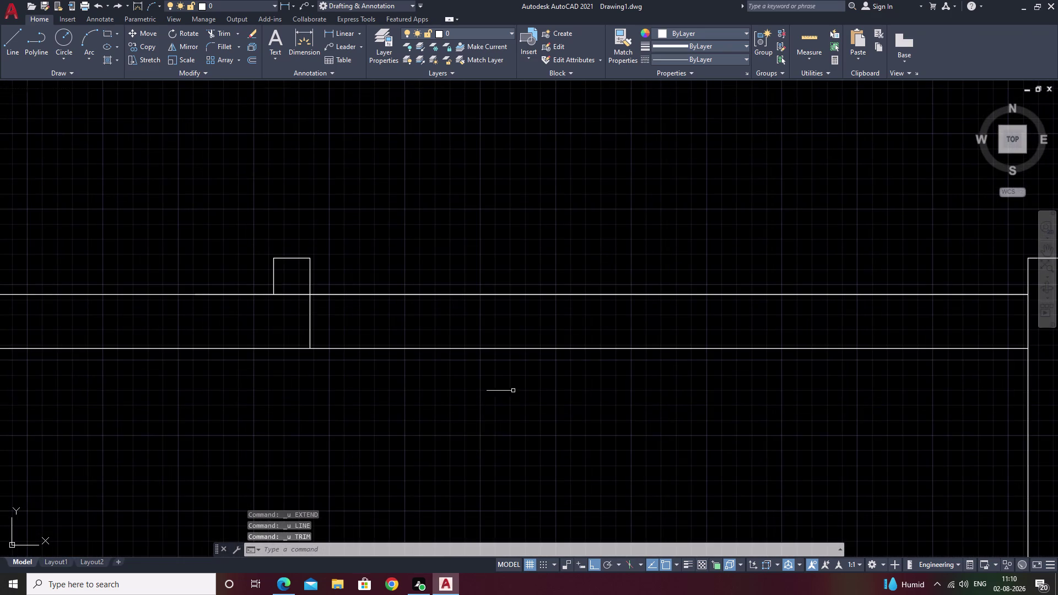
scroll(down, 3)
middle_drag(537, 421, 502, 432)
With Ortho off, draw a diagonal from the left stub's corner to the right stub's lower corner.
key(Escape)
text(l)
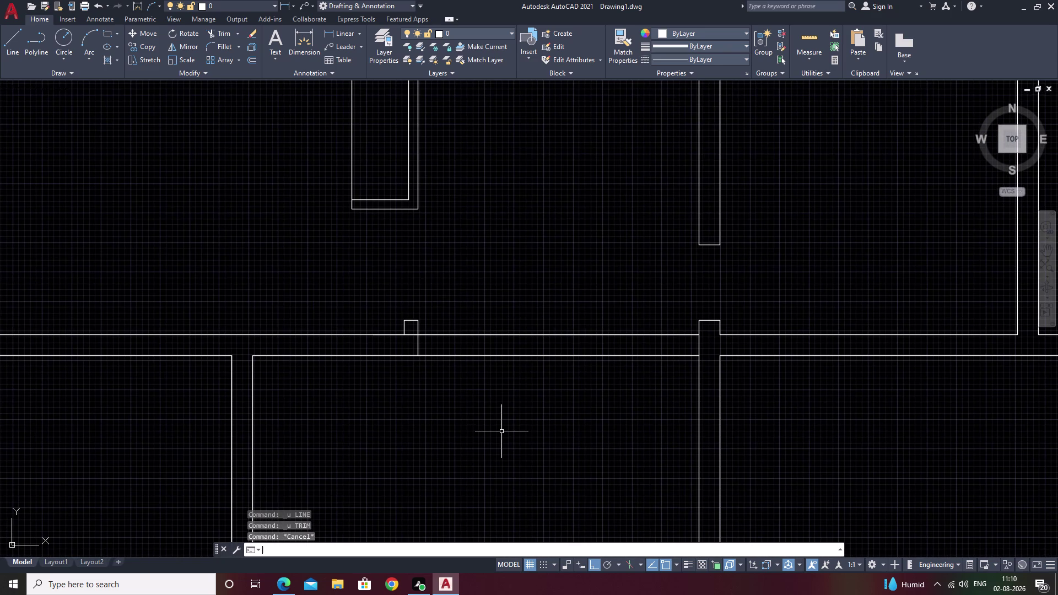
key(space)
click(419, 335)
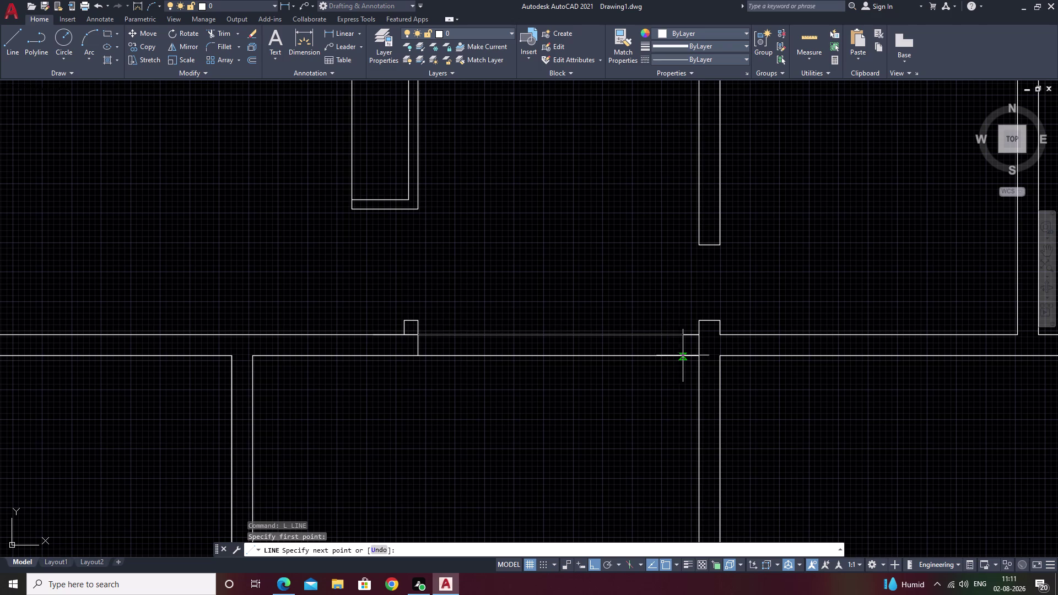
key(F8)
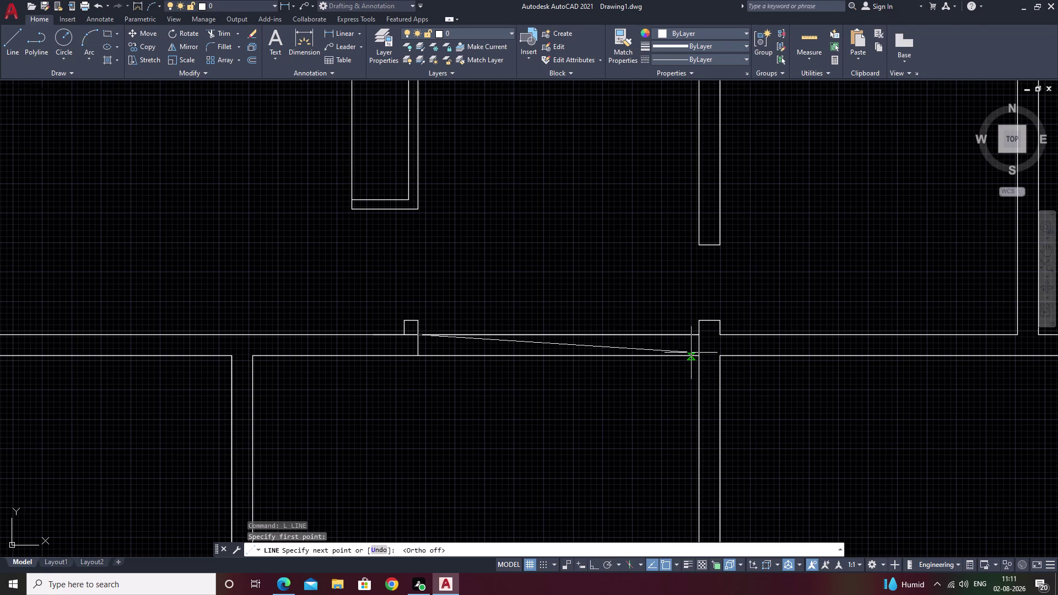
scroll(up, 3)
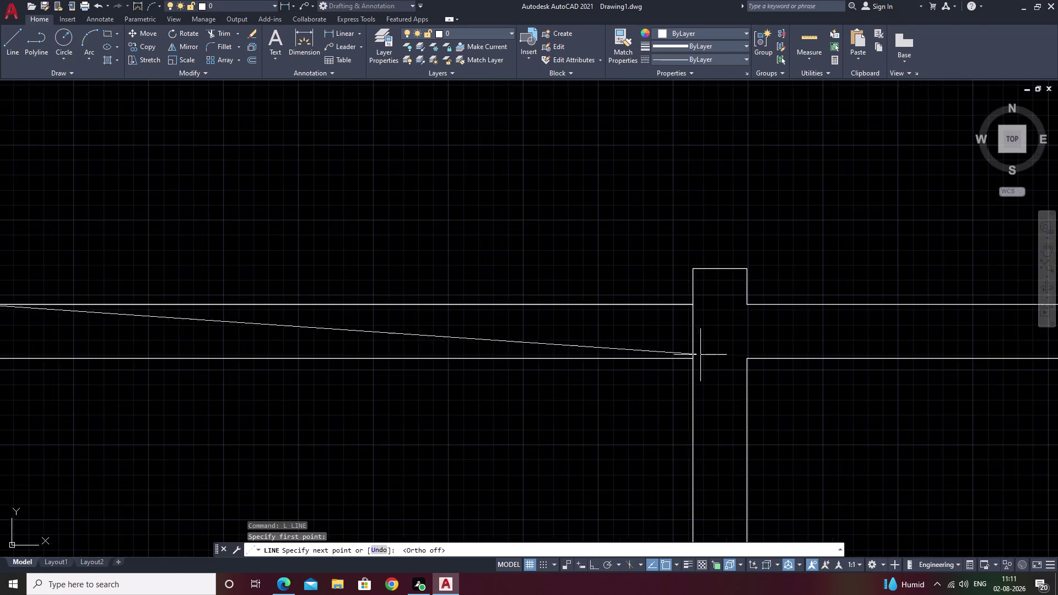
scroll(up, 3)
scroll(up, 3)
click(664, 370)
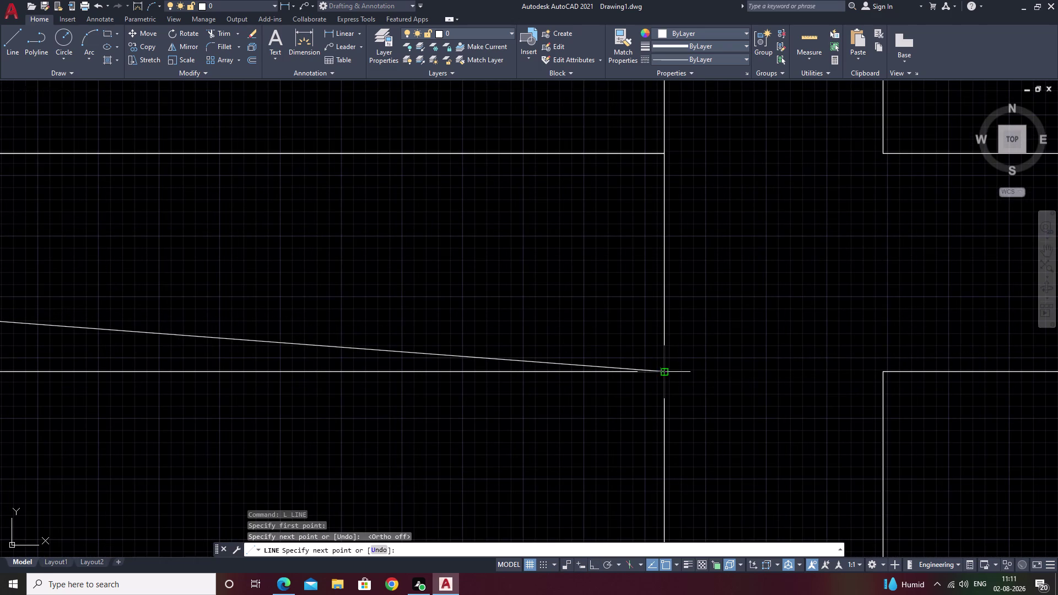
key(Escape)
Draw the second diagonal from the right stub to the left stub's lower corner.
key(space)
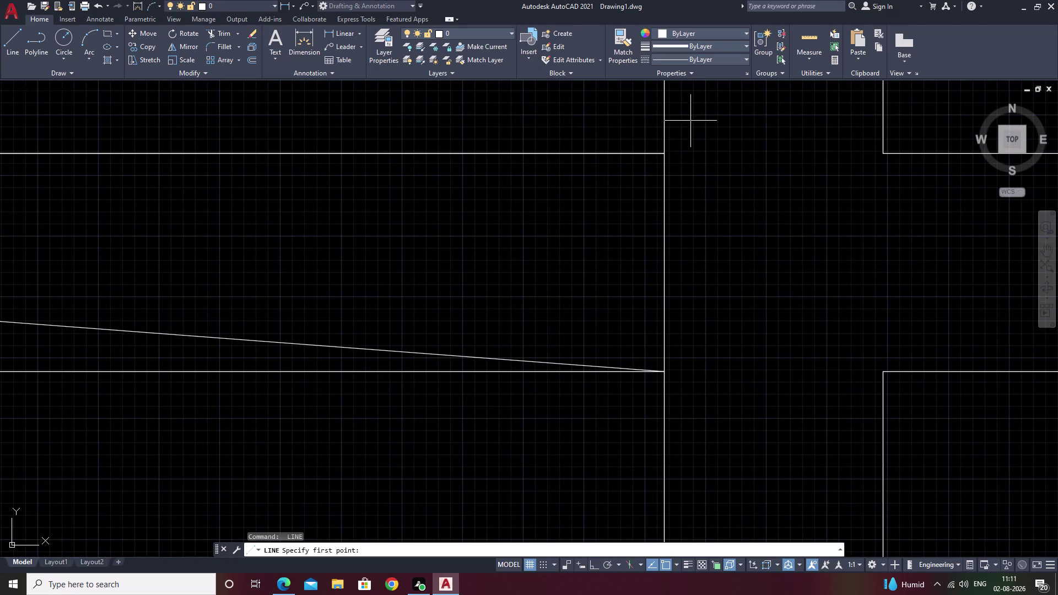
click(663, 156)
middle_drag(106, 298, 716, 284)
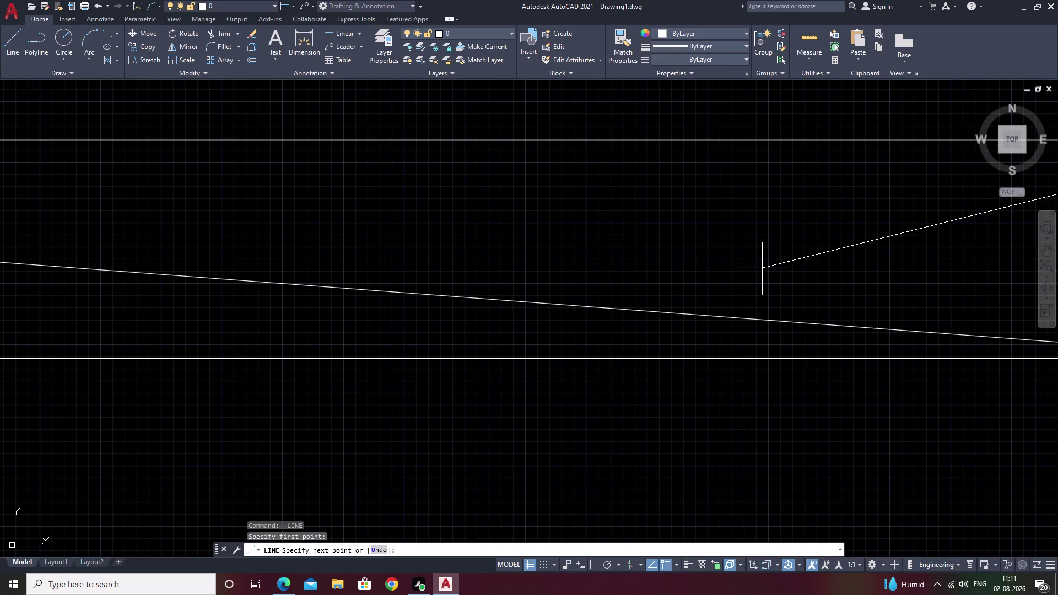
middle_drag(319, 282, 748, 236)
middle_drag(257, 271, 718, 254)
middle_drag(347, 248, 754, 266)
scroll(down, 3)
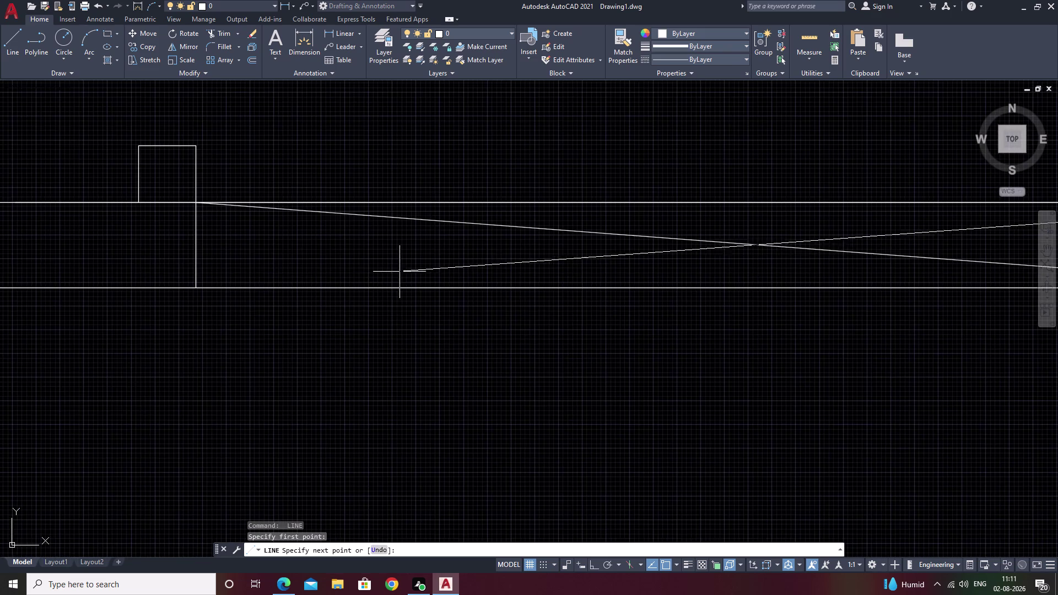
middle_drag(265, 277, 574, 254)
click(506, 263)
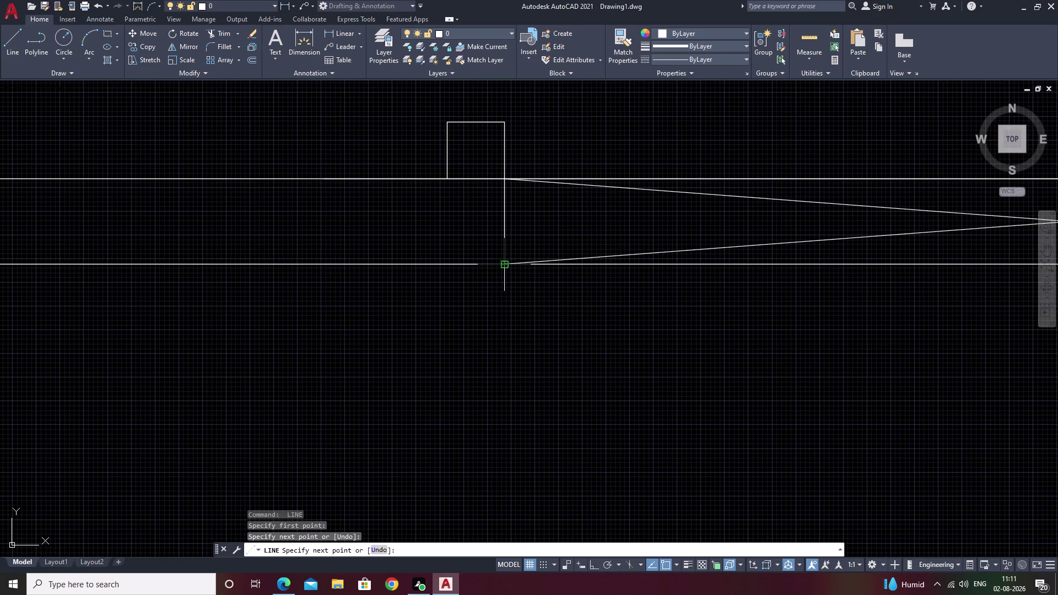
key(Escape)
Zoom and pan out to view the whole crossed door opening in the plan.
scroll(down, 3)
middle_drag(604, 345, 388, 398)
middle_drag(387, 398, 474, 217)
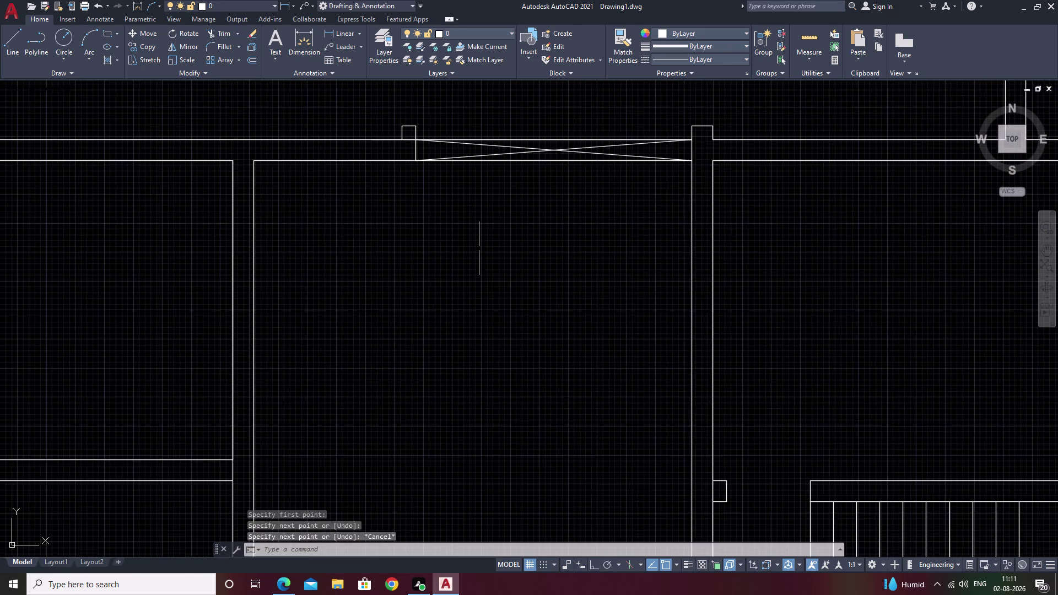
middle_drag(478, 273, 522, 196)
scroll(down, 3)
middle_drag(518, 232, 464, 312)
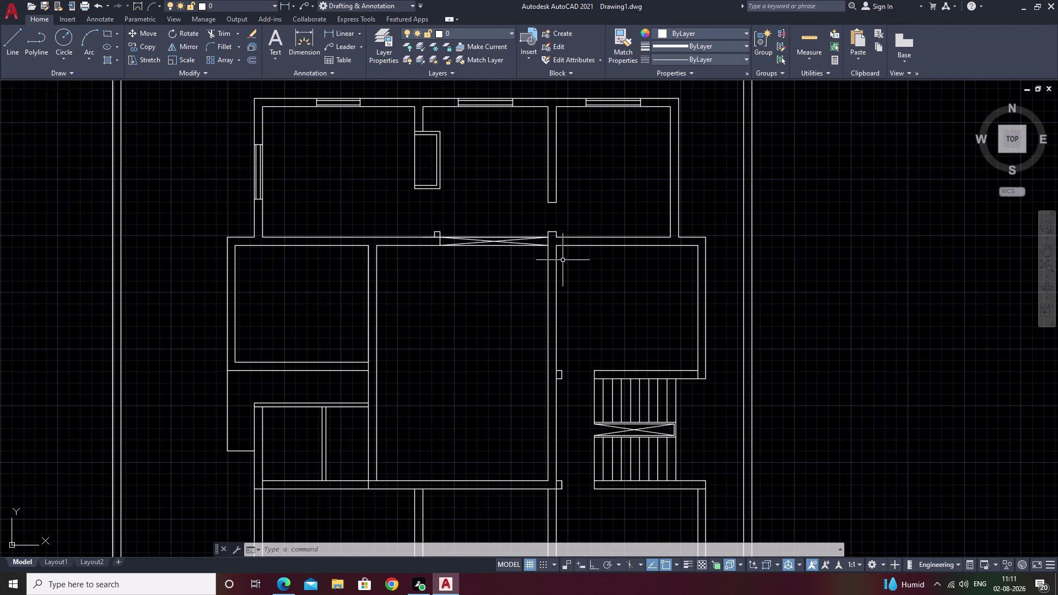
middle_drag(602, 290, 604, 258)
middle_drag(308, 252, 372, 247)
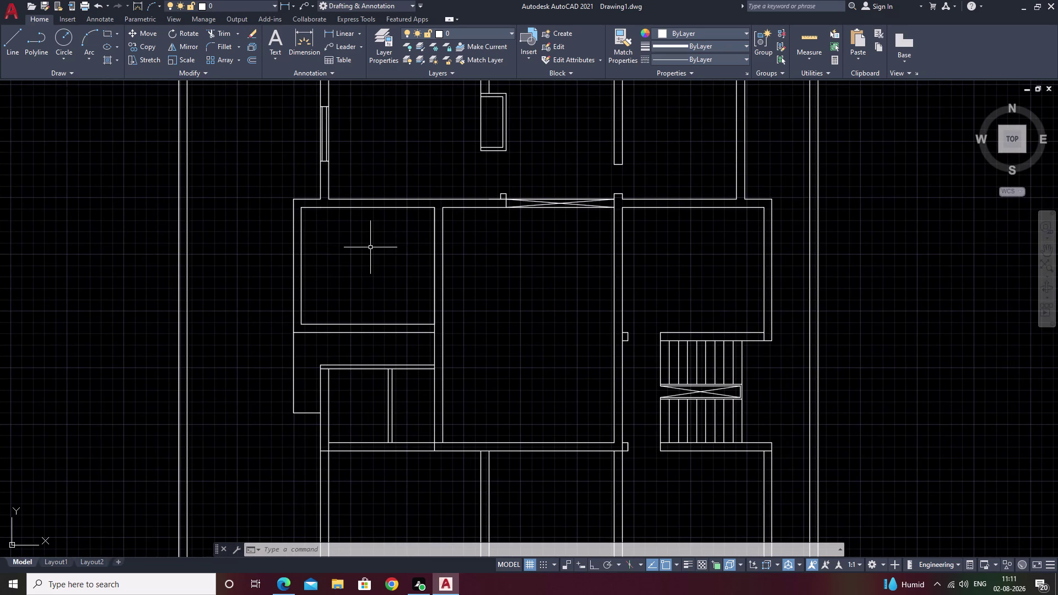
middle_drag(370, 247, 354, 268)
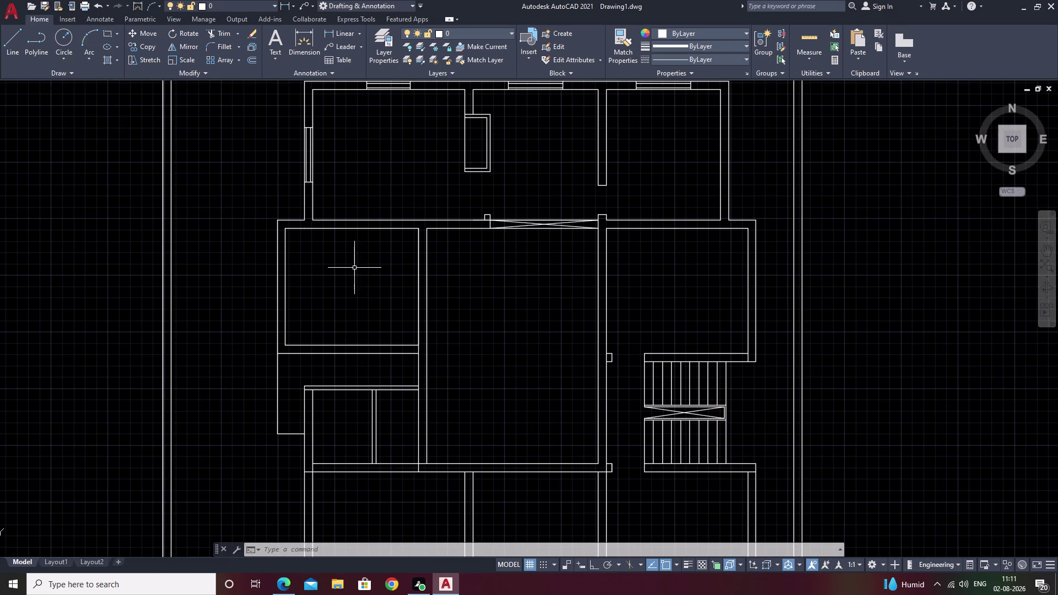
scroll(up, 3)
middle_drag(411, 294, 434, 238)
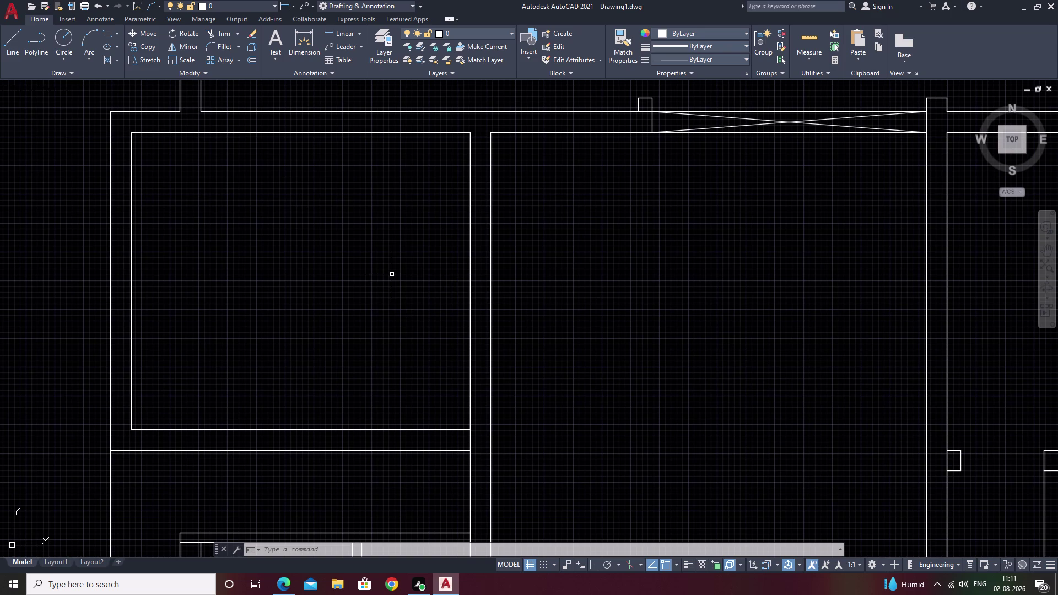
key(l)
key(space)
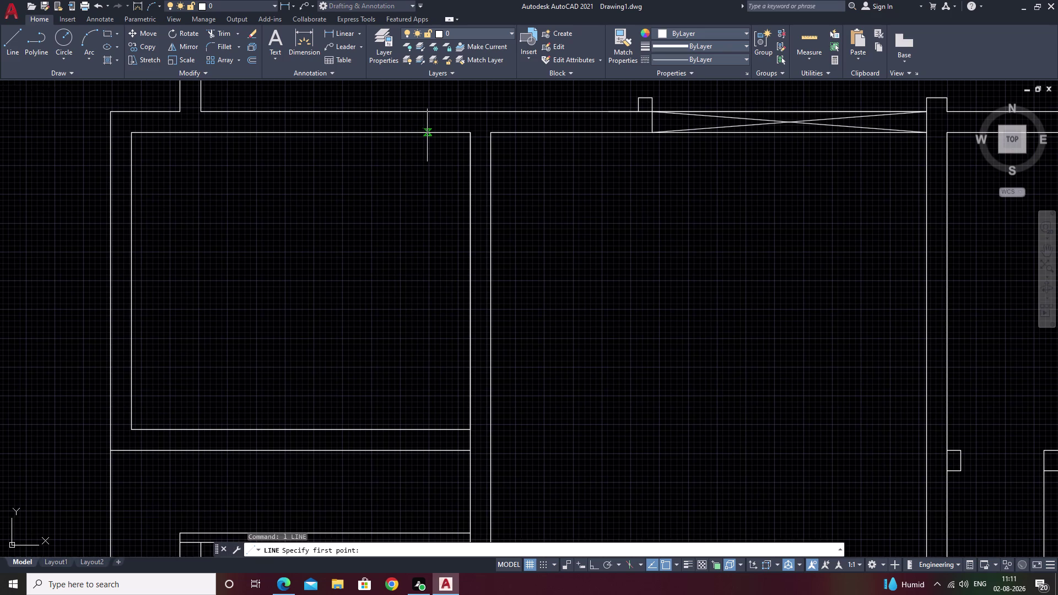